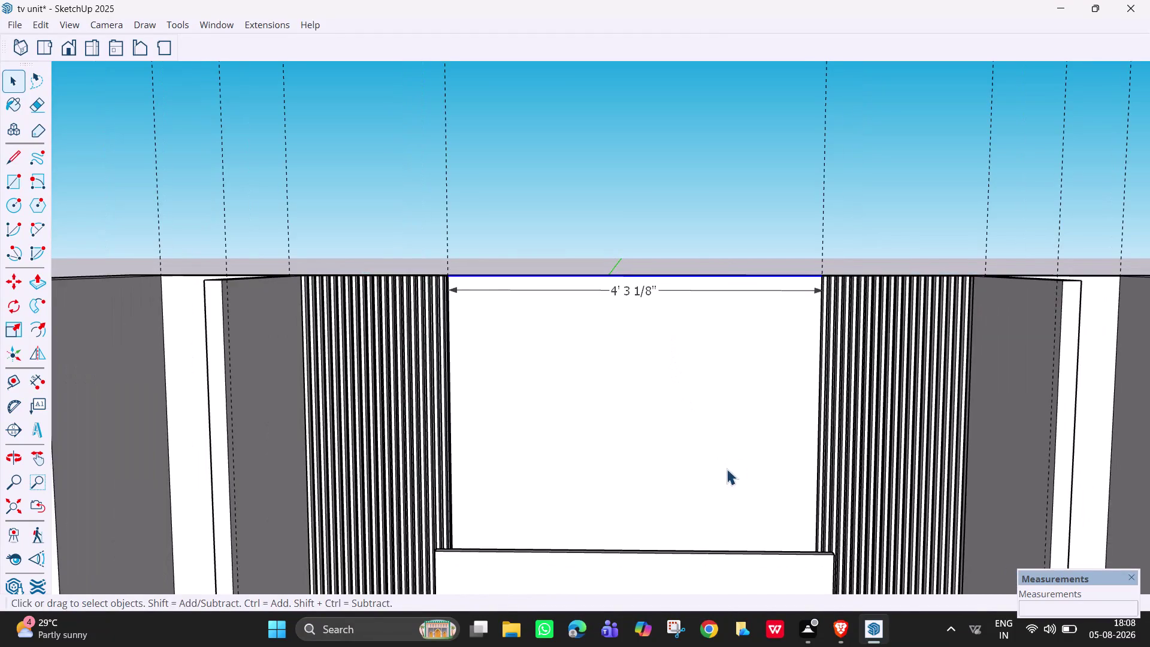
Erase the 4' 3 1/8" width dimension from across the white centre panel.
middle_drag(729, 471, 736, 484)
scroll(down, 3)
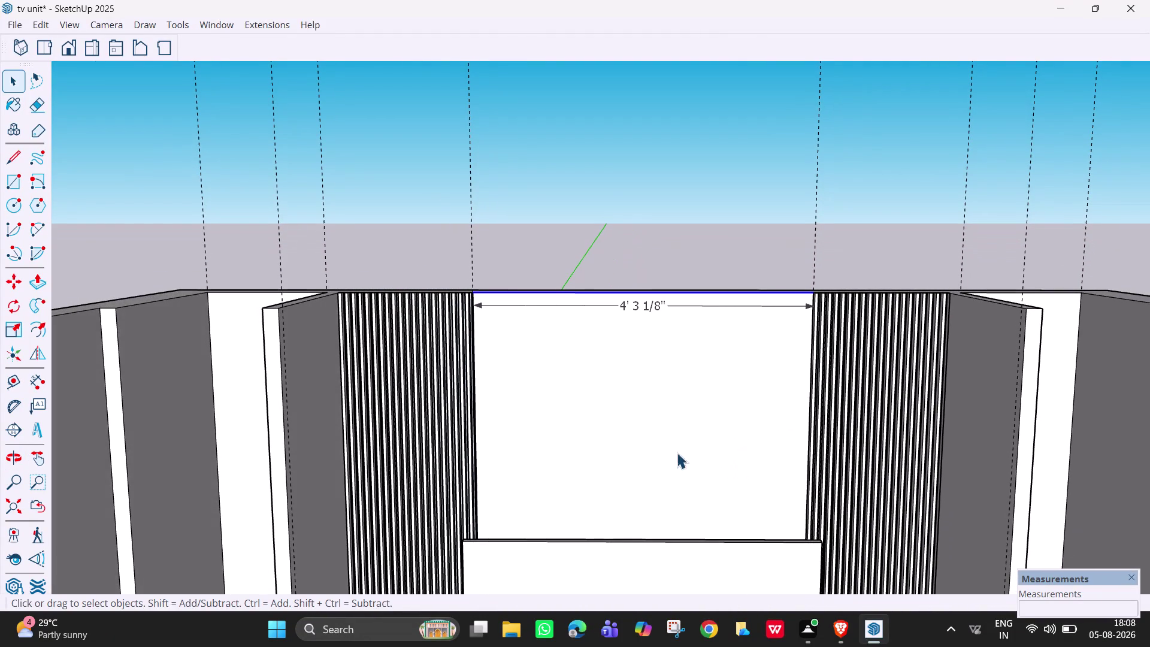
scroll(down, 3)
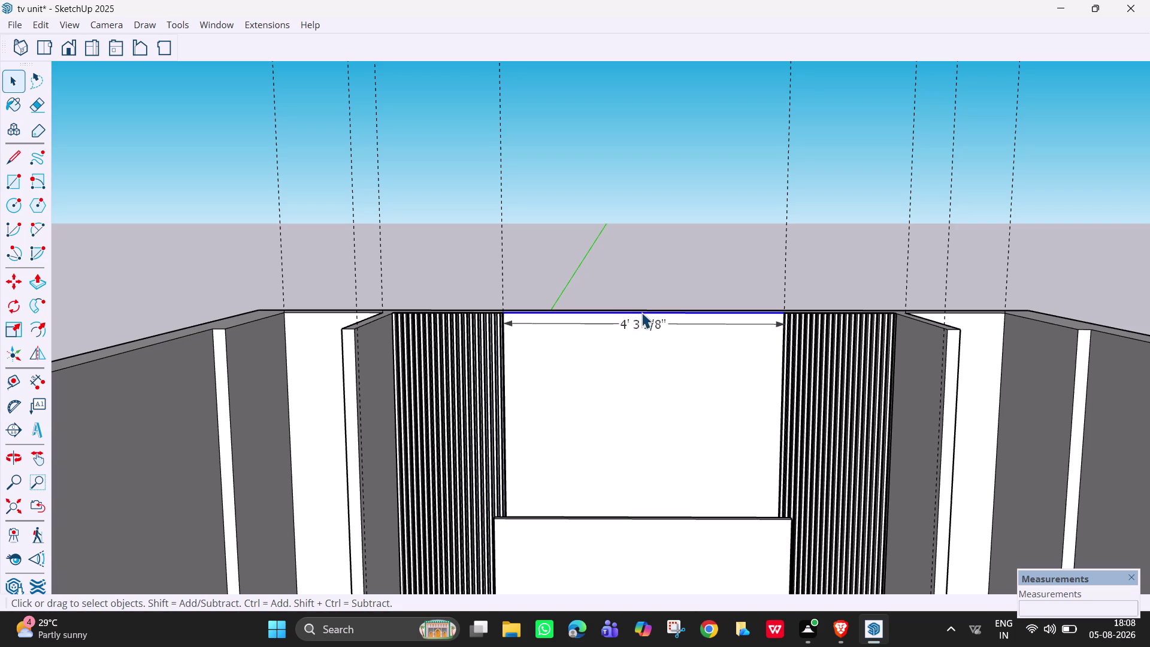
key(Escape)
key(space)
key(space)
drag(623, 235, 629, 235)
click(648, 246)
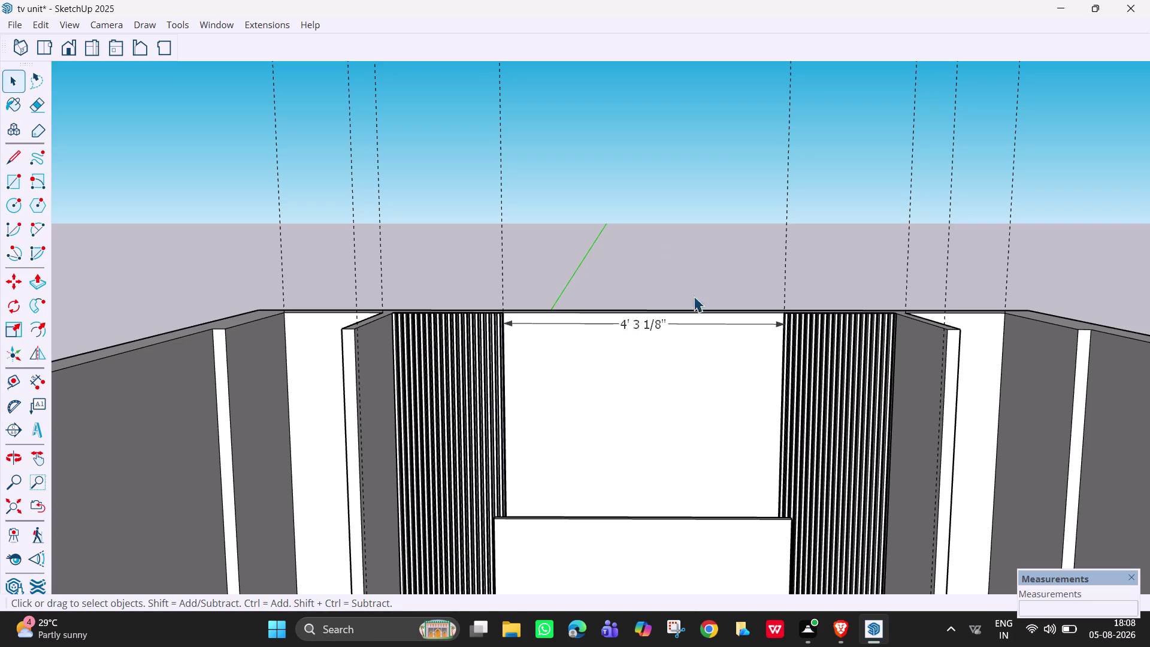
key(e)
drag(639, 321, 657, 359)
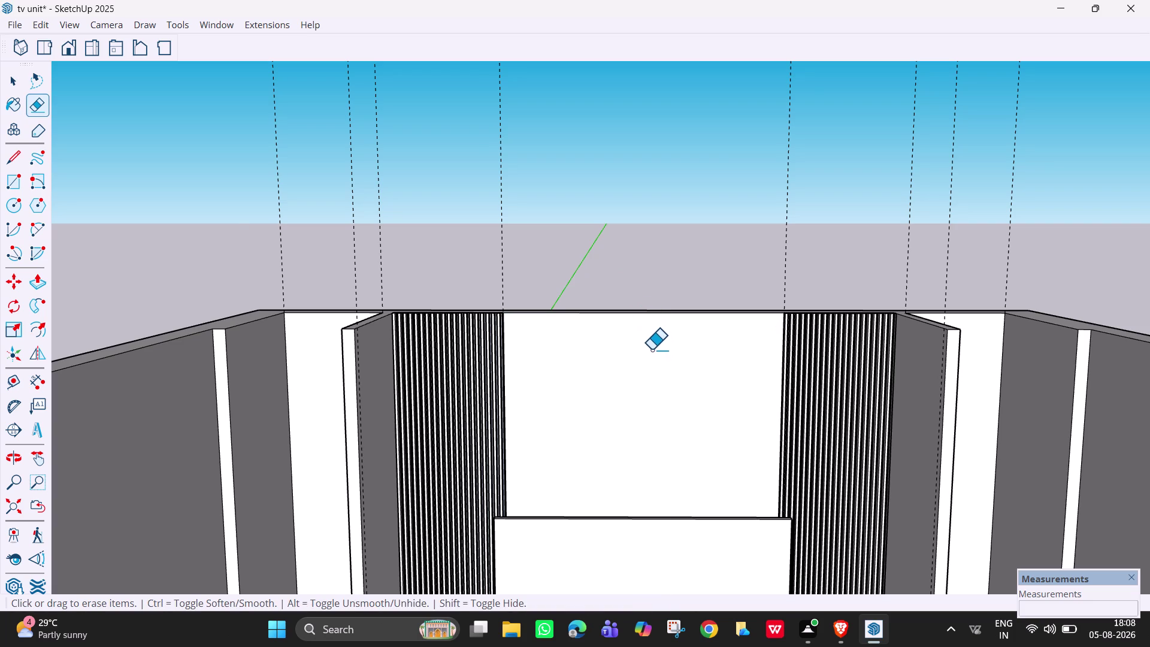
scroll(up, 3)
Draw a vertical line down from the white back panel's top midpoint.
key(l)
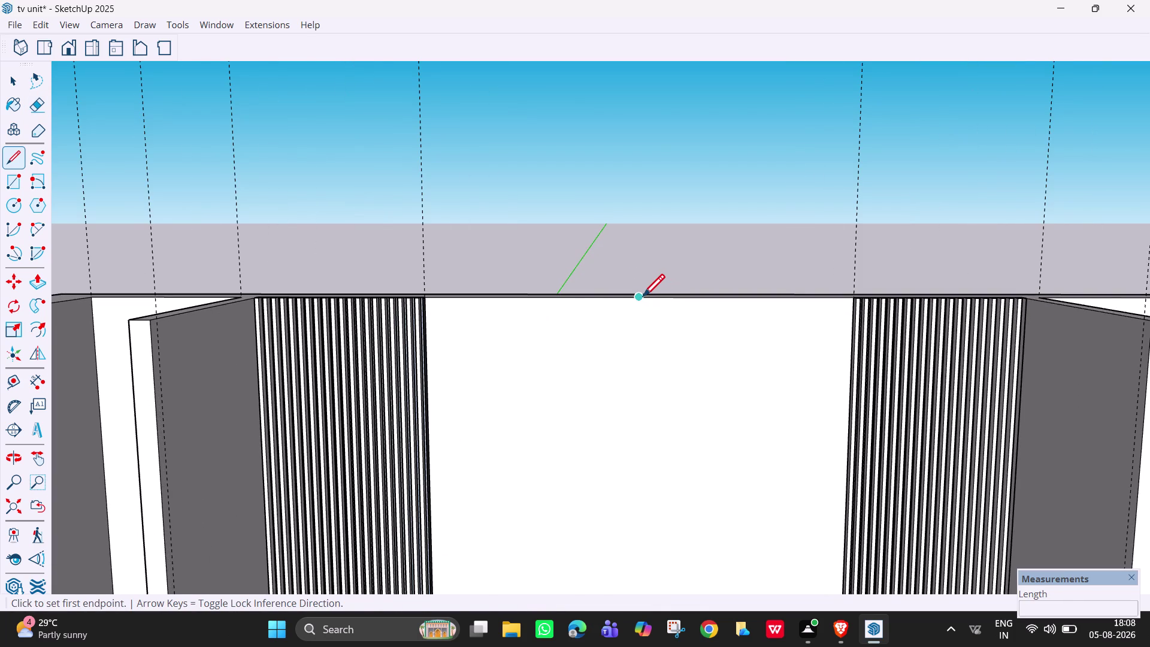
click(639, 298)
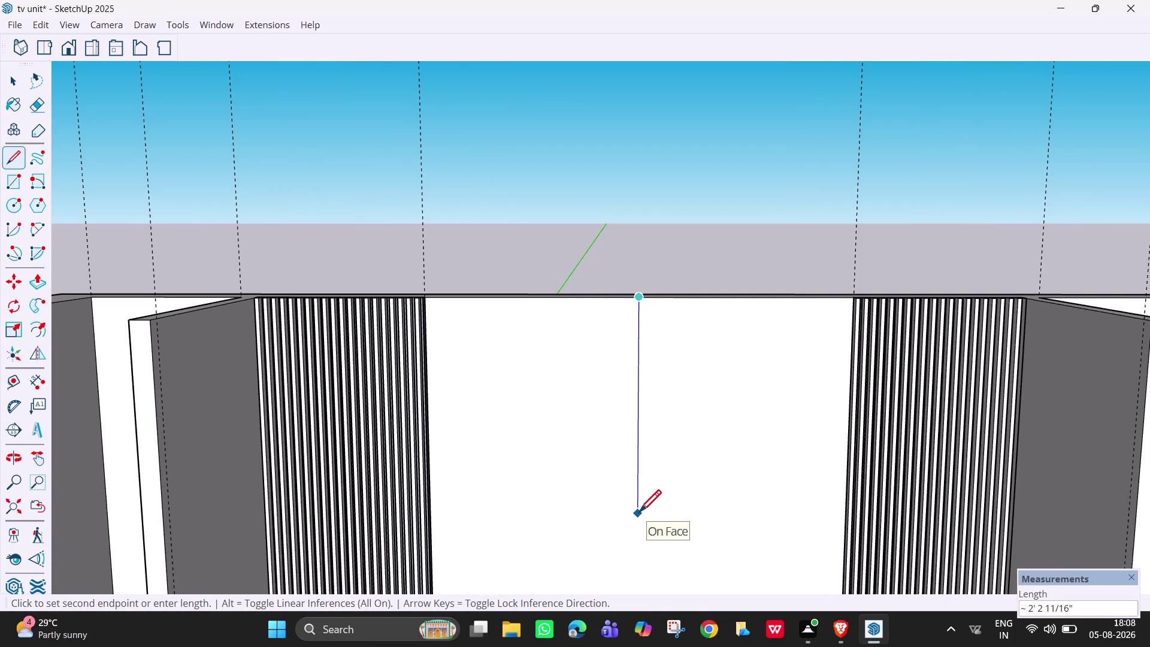
click(638, 514)
key(space)
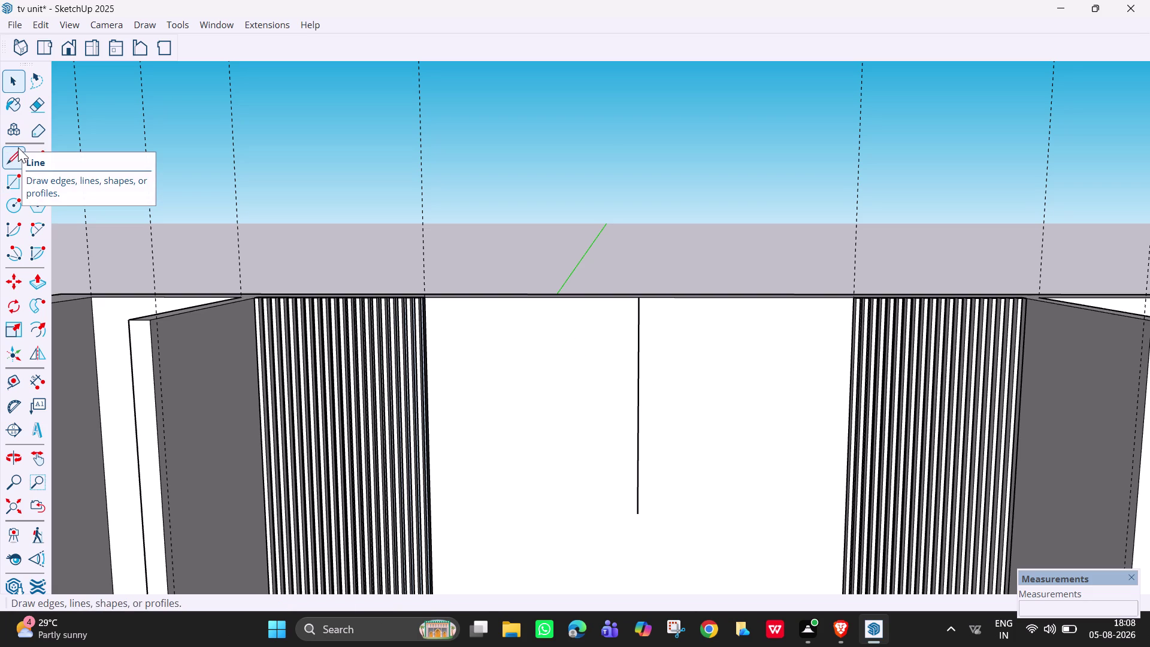
Dimension from the centre line to each fluted panel edge, 2' 1 9/16" per side.
click(43, 381)
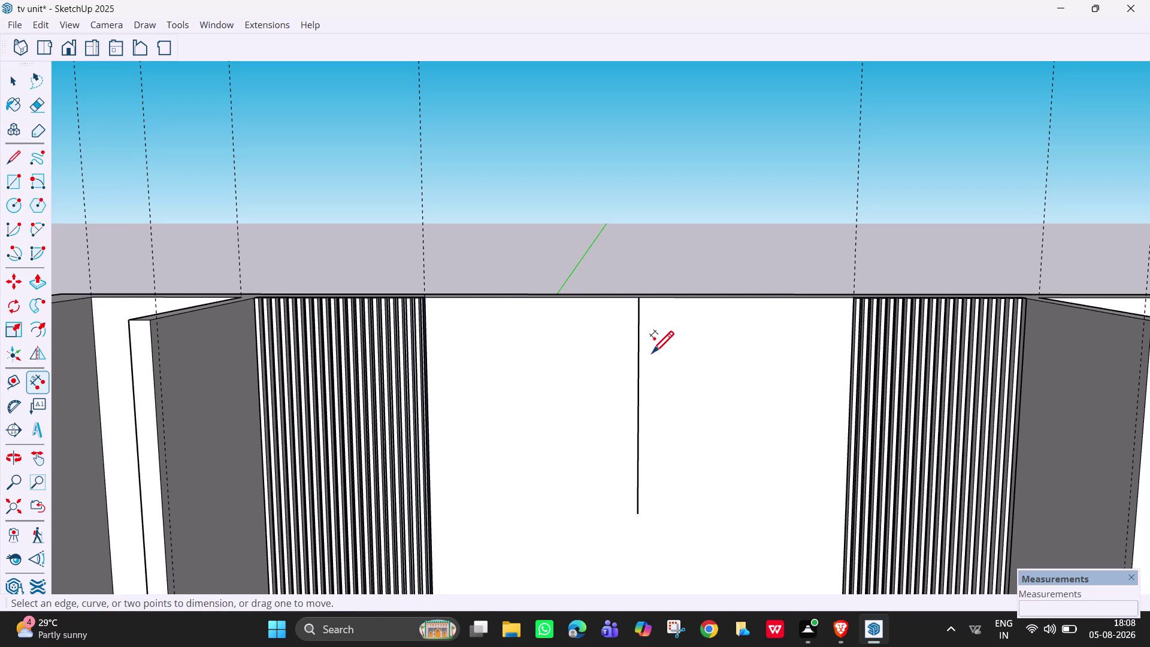
click(639, 358)
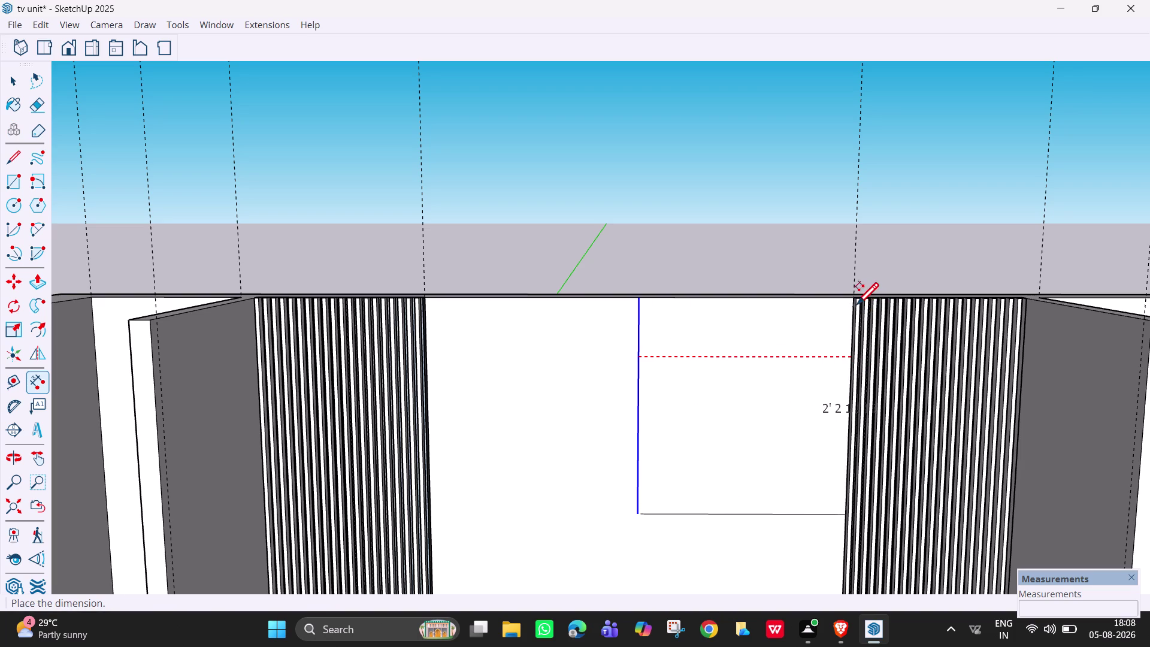
key(Escape)
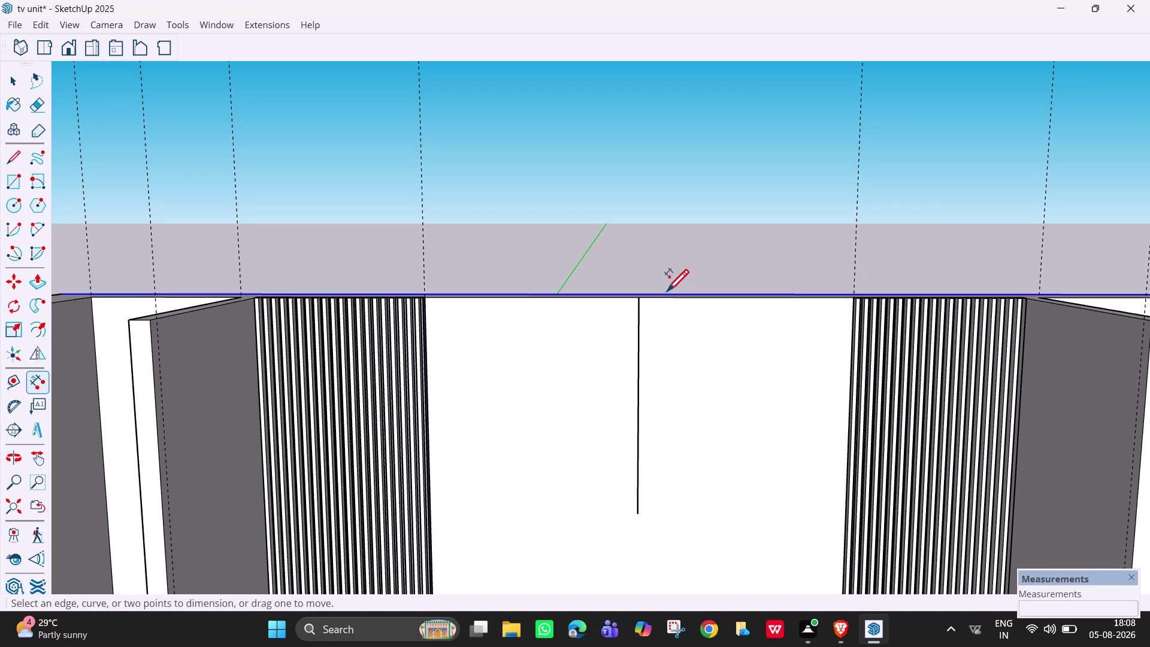
click(641, 299)
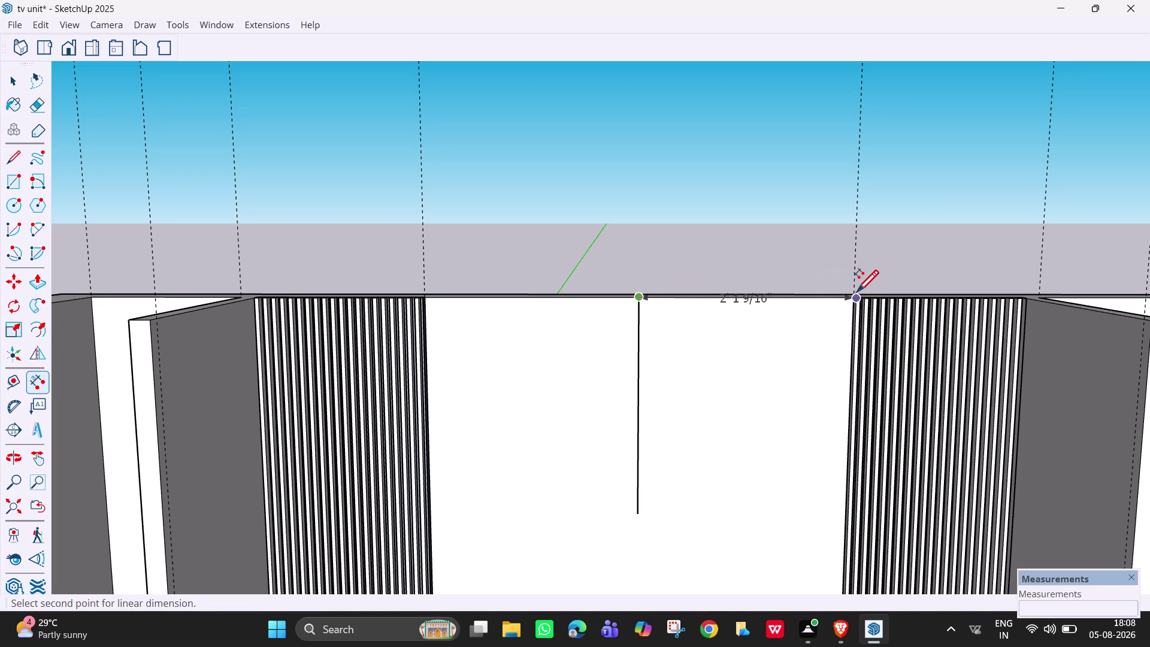
click(853, 295)
click(846, 342)
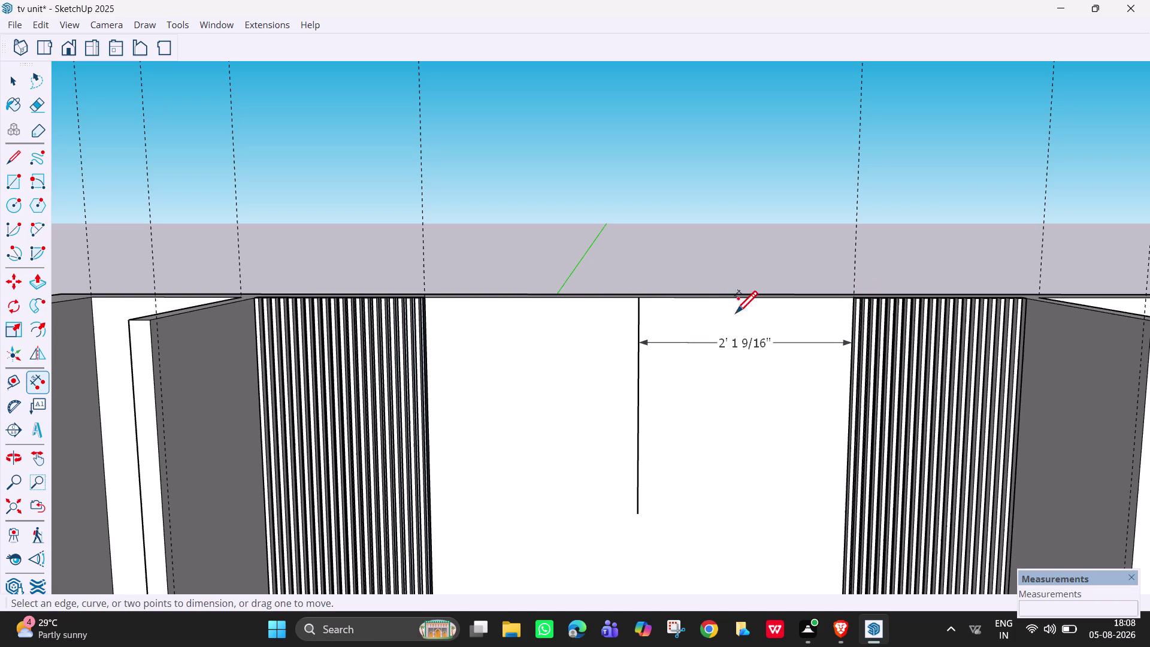
click(640, 298)
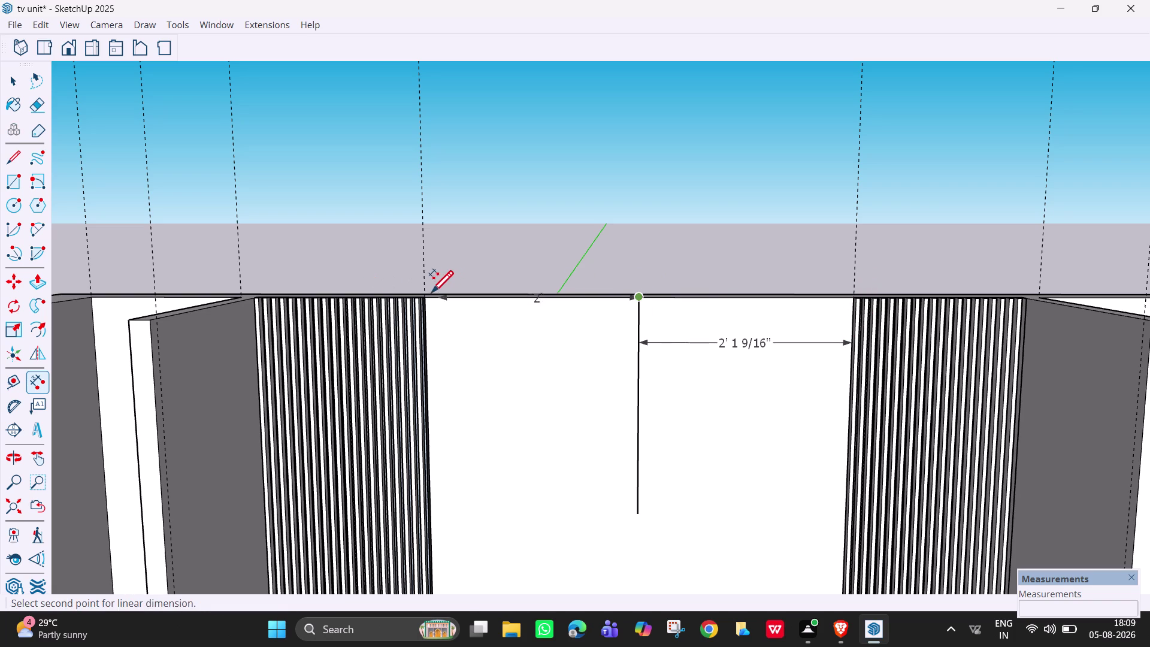
click(428, 295)
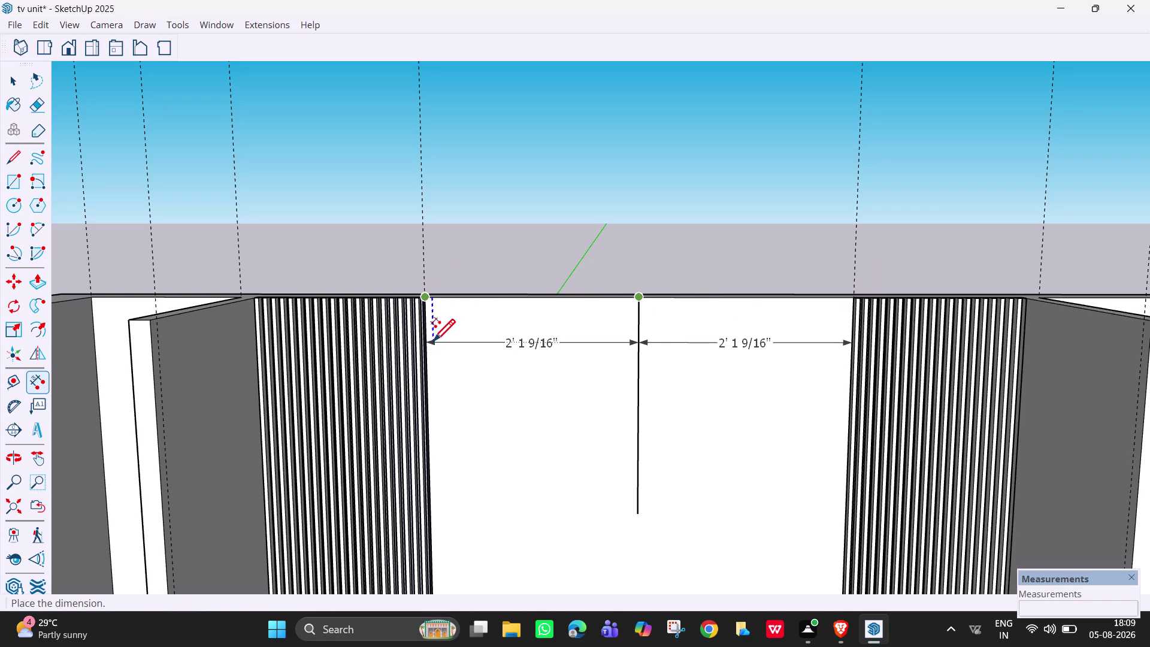
click(432, 343)
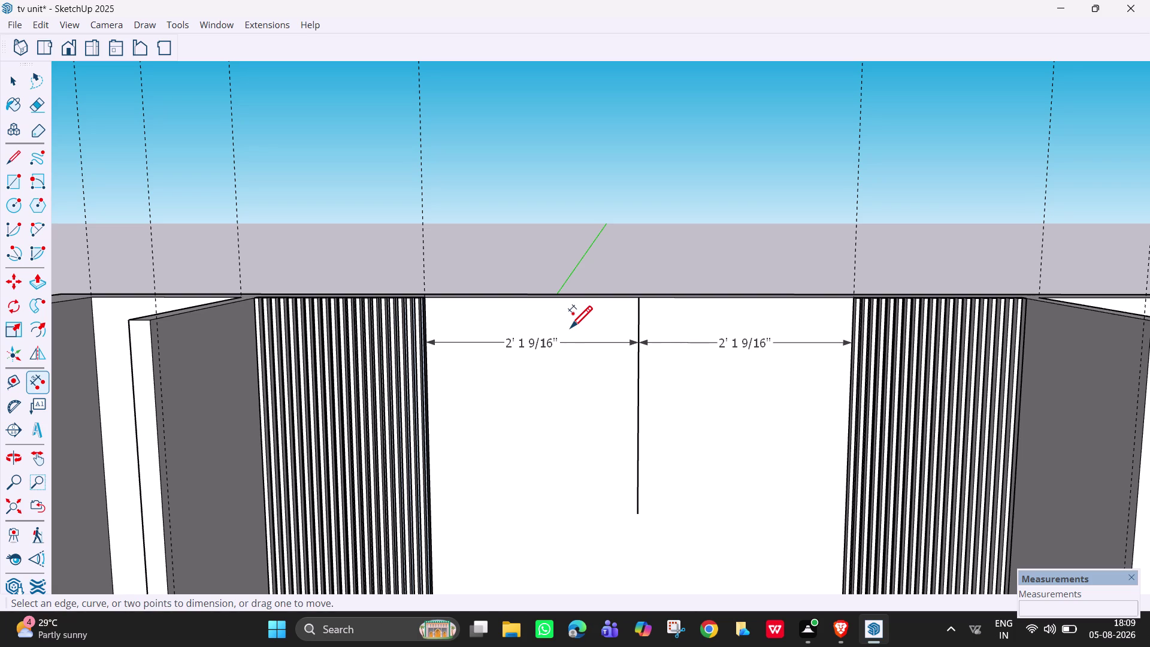
scroll(down, 3)
Zoom in and try measuring from the right fluted panel's edge, cancelling each attempt.
middle_drag(690, 466, 688, 432)
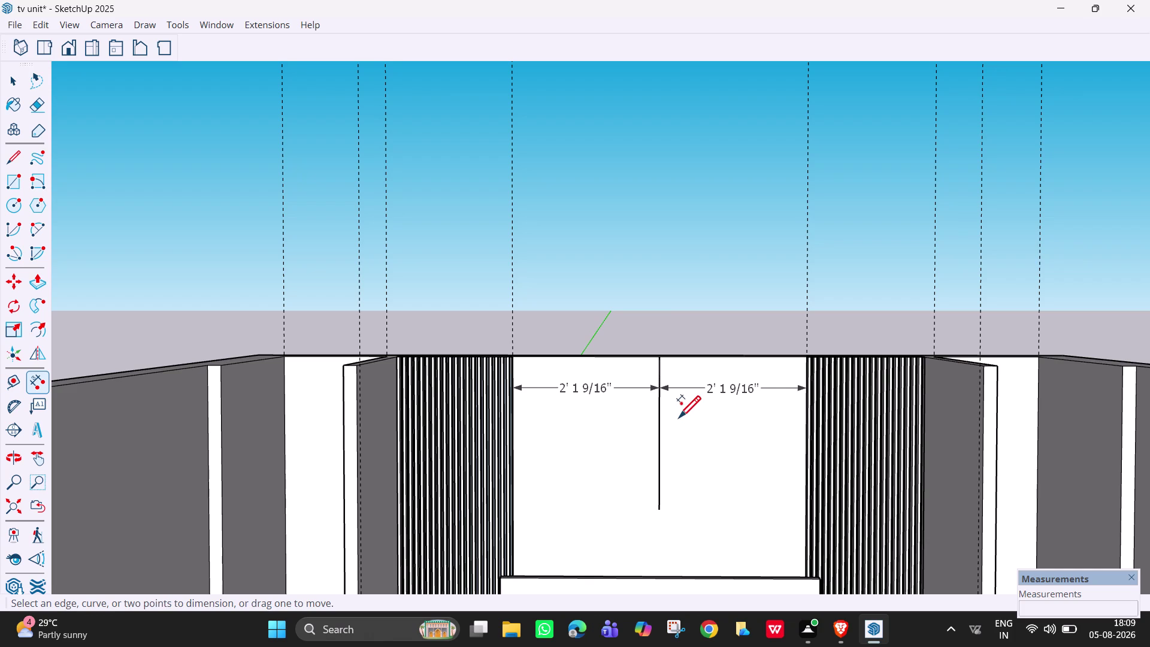
key(t)
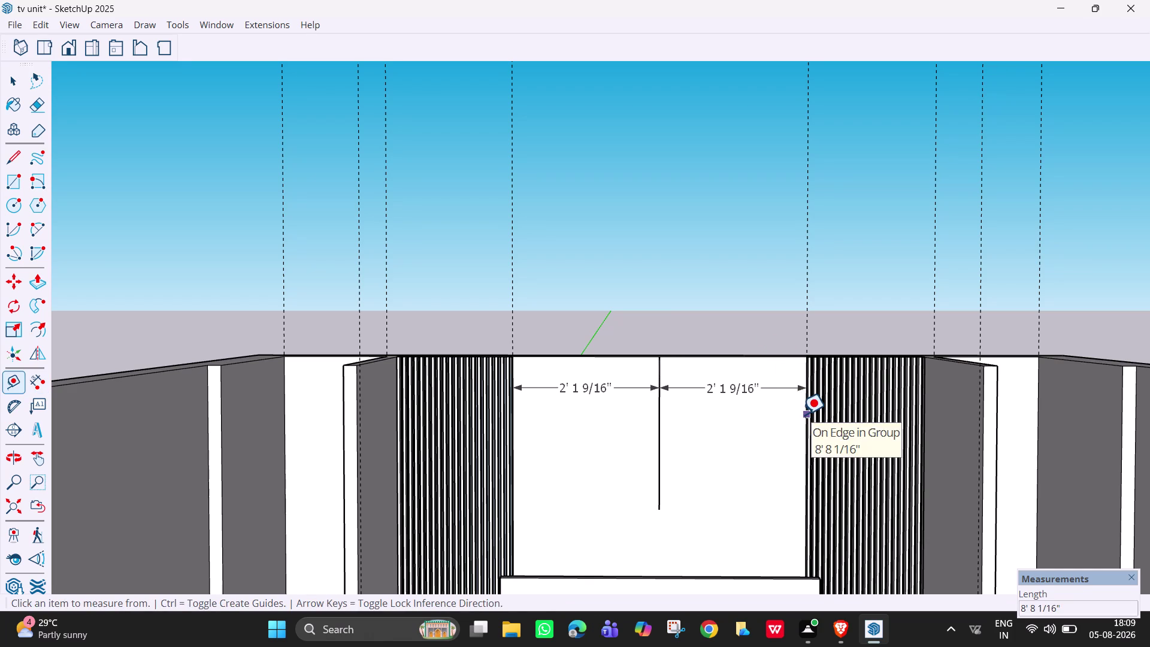
click(803, 414)
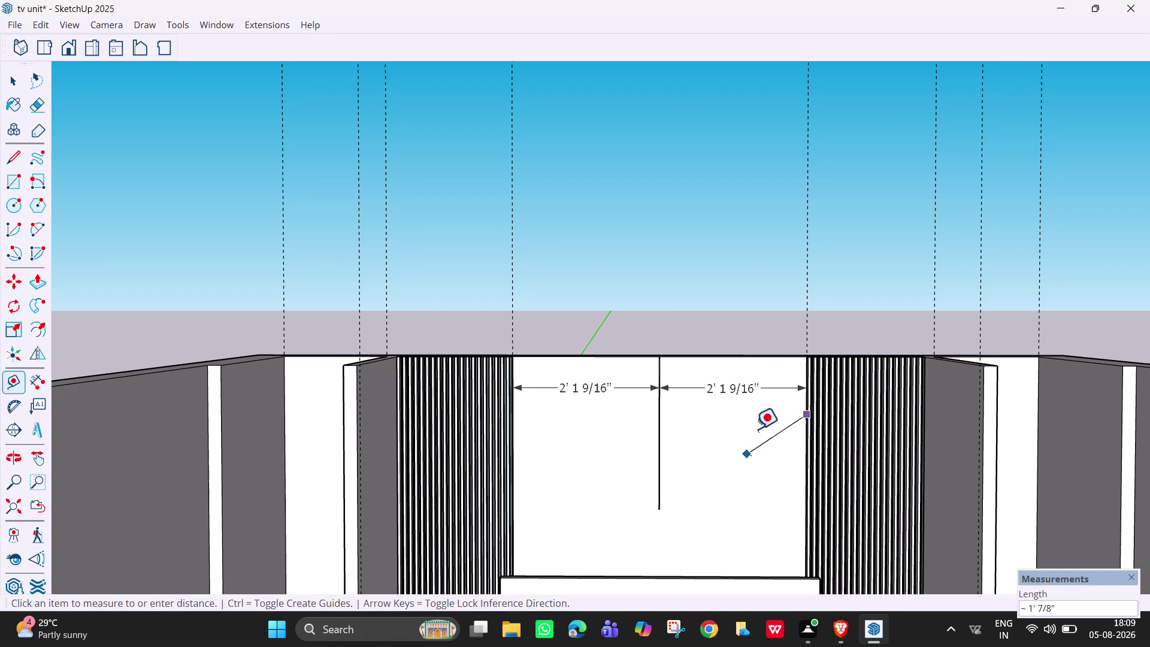
key(Escape)
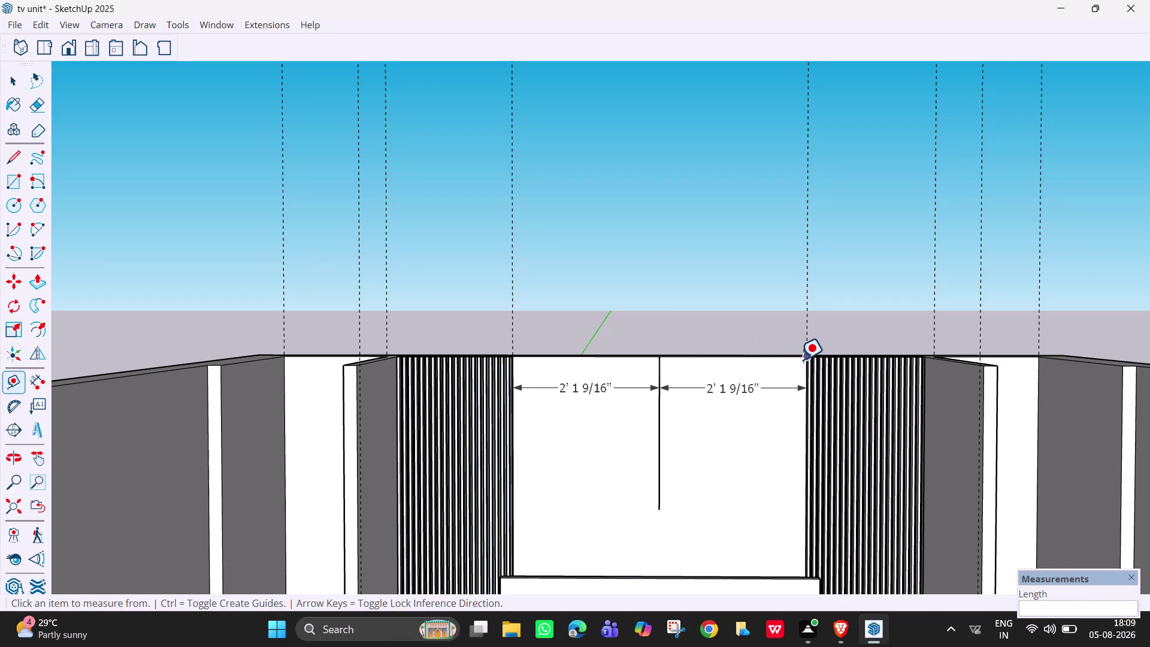
scroll(up, 3)
scroll(up, 3)
scroll(up, 3)
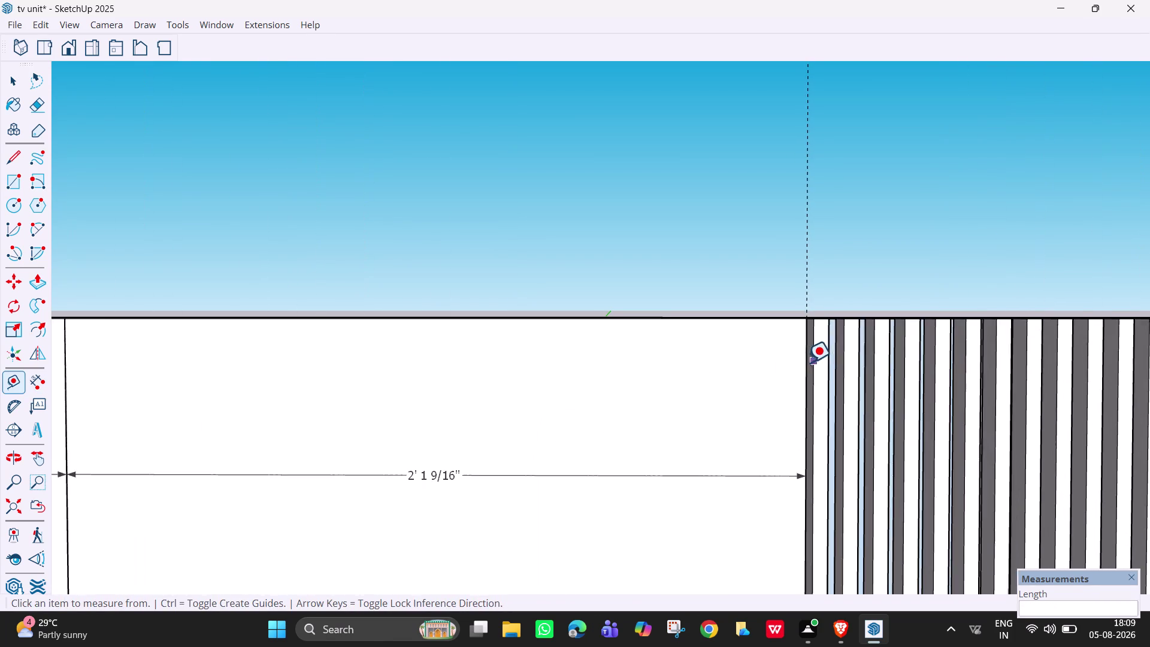
middle_drag(803, 362, 808, 392)
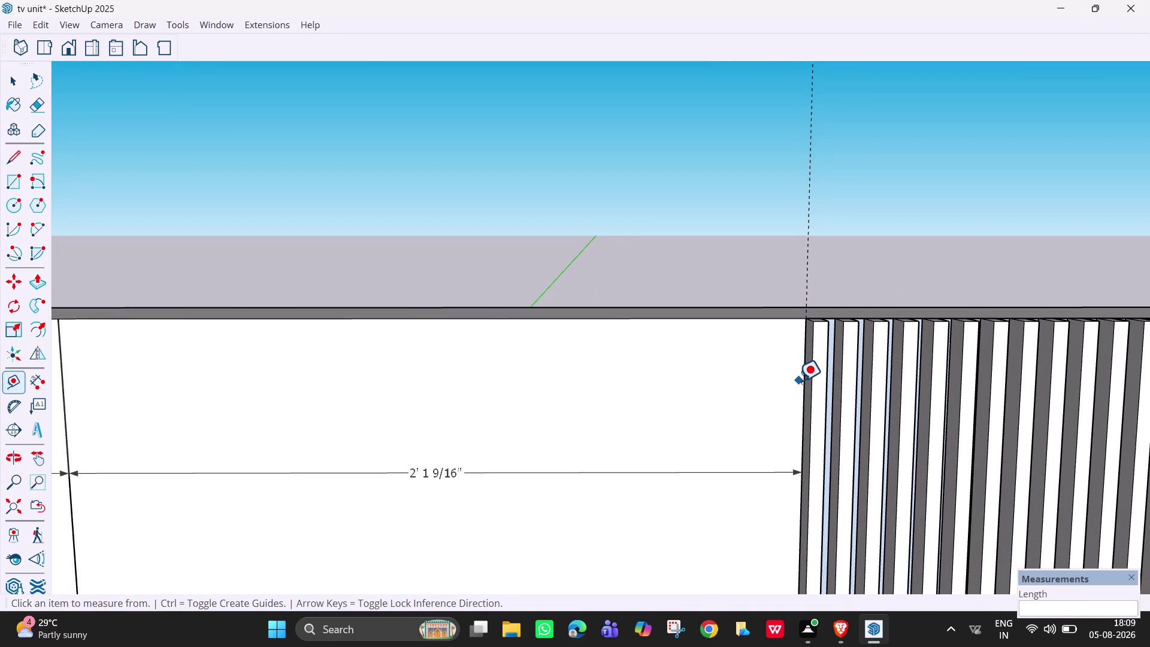
click(802, 387)
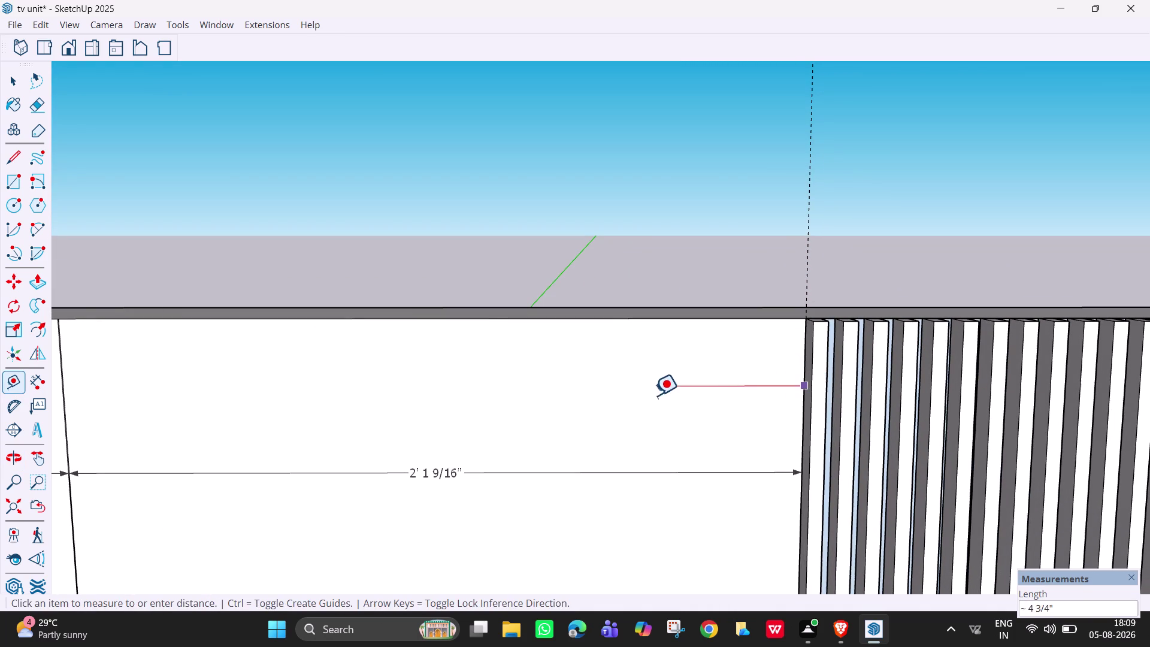
key(Escape)
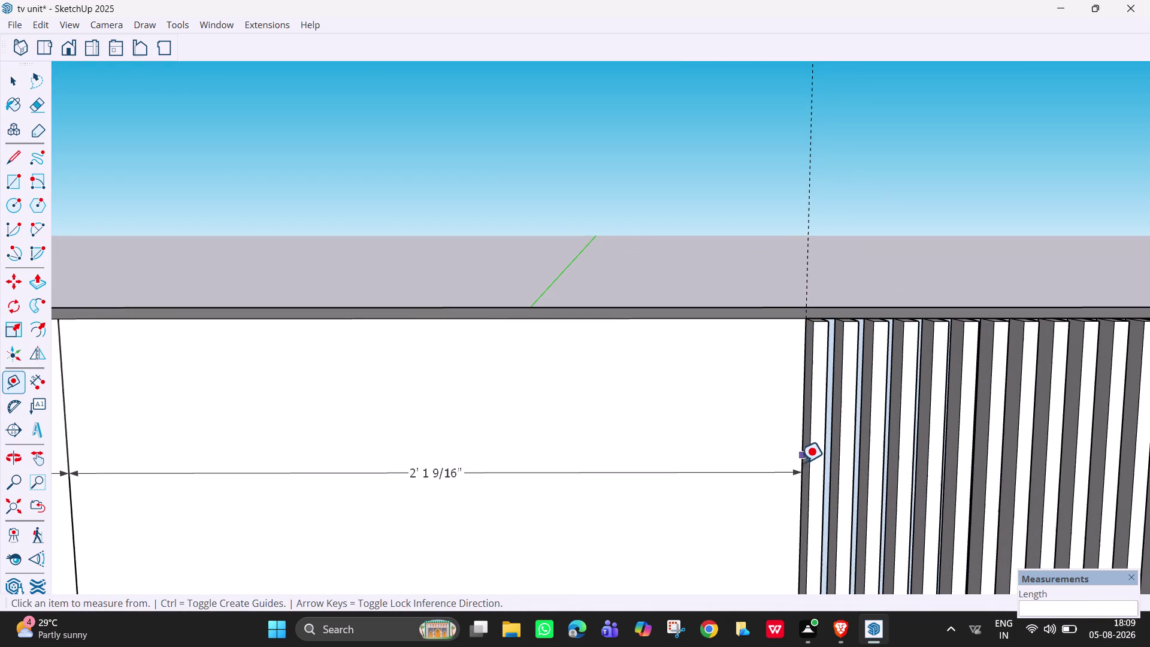
drag(801, 468, 785, 464)
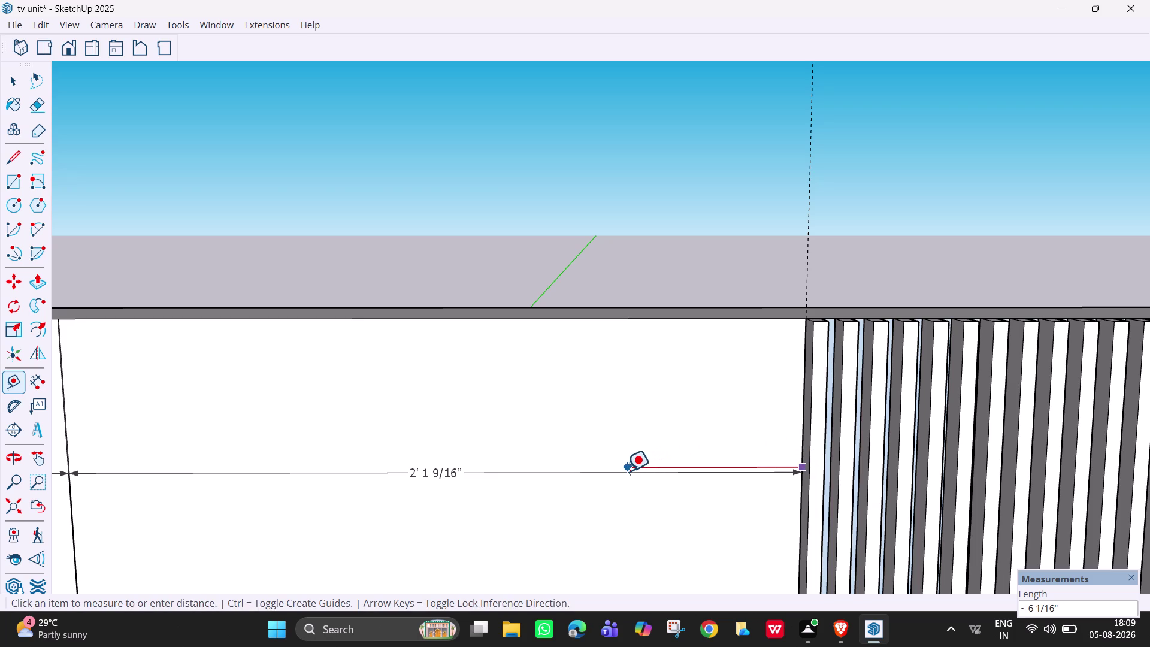
key(Escape)
scroll(down, 3)
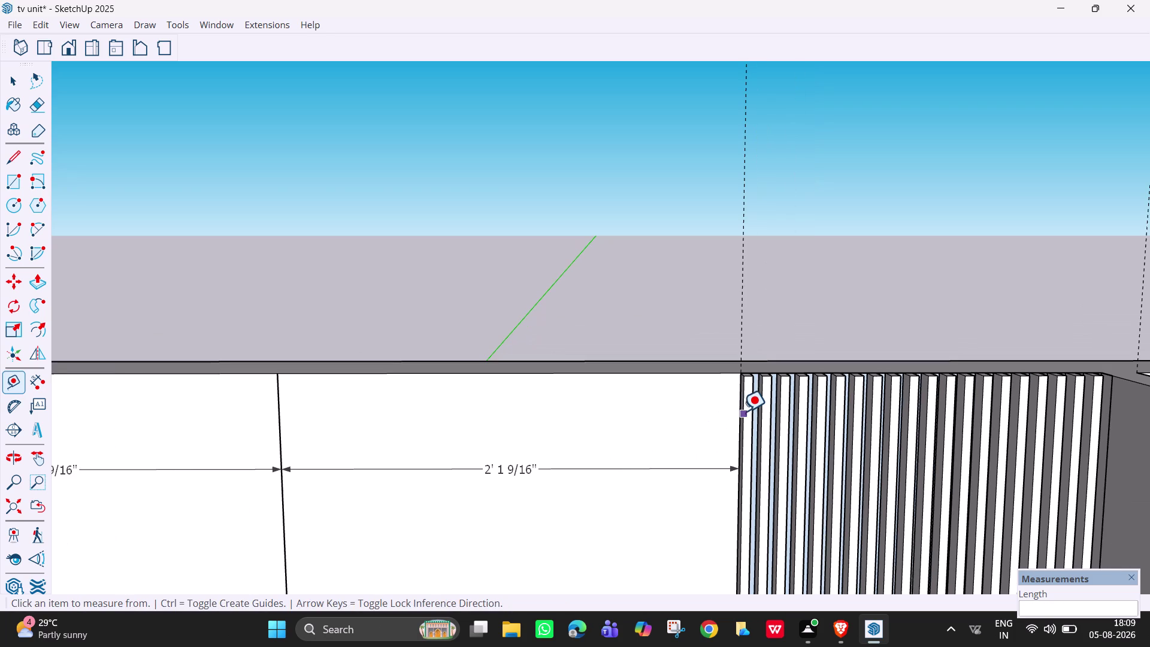
scroll(up, 3)
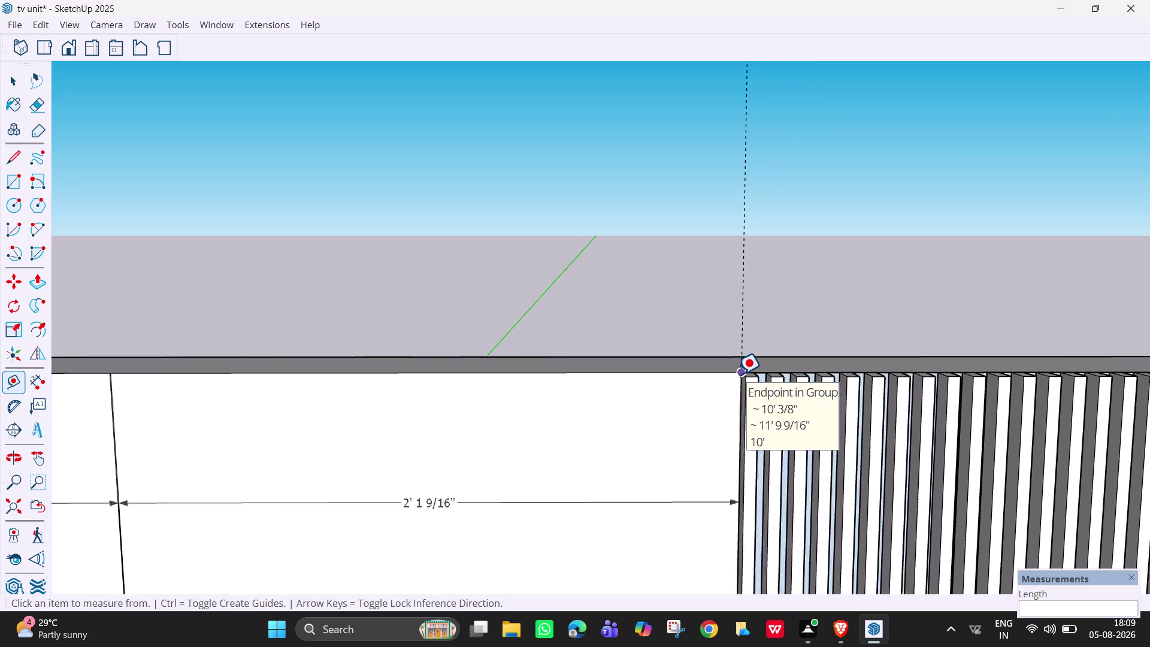
scroll(up, 3)
Measure 2' from the fluted panel's top corner, then return to selecting.
click(742, 371)
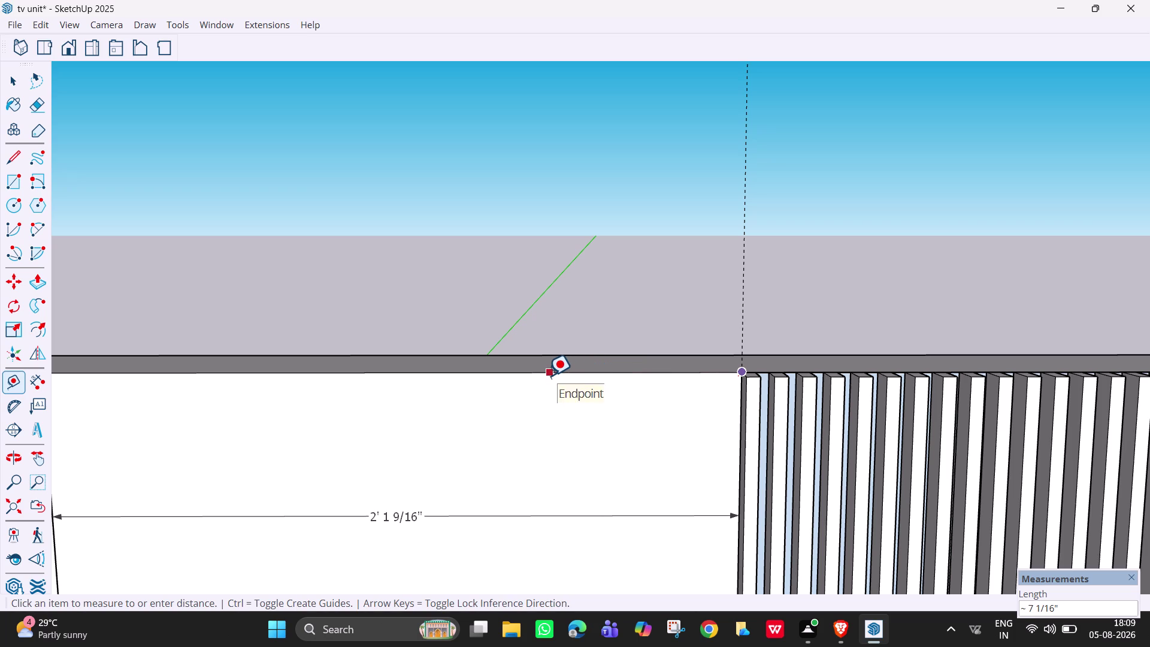
text(2')
key(Return)
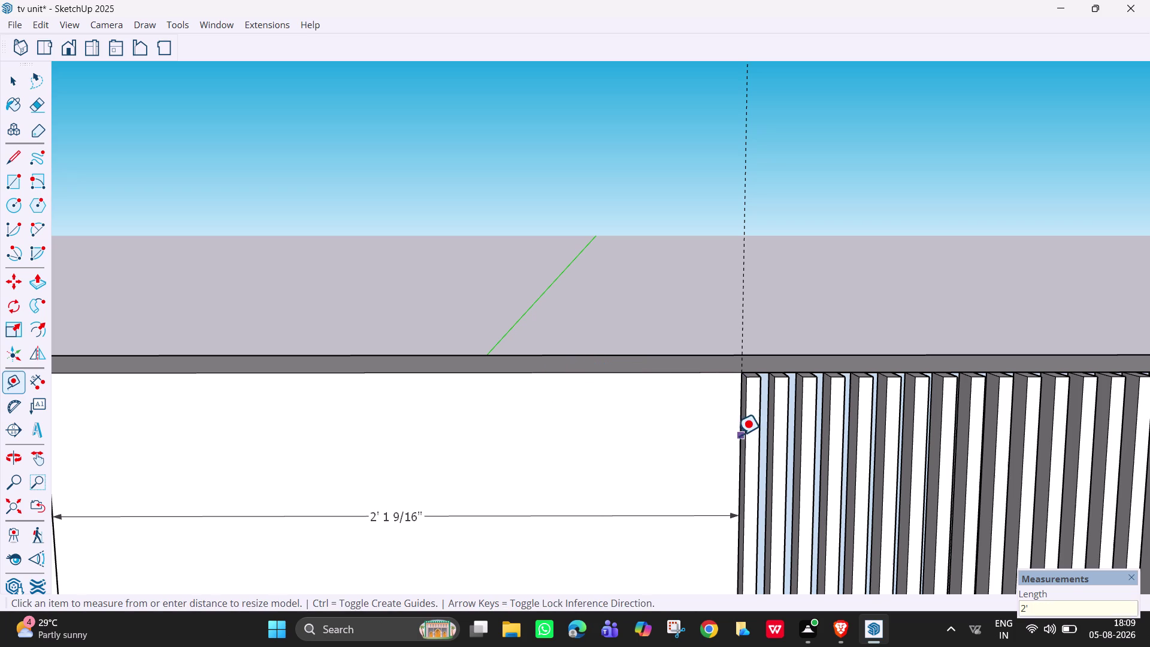
key(space)
key(Escape)
key(Escape)
key(Escape)
scroll(down, 3)
scroll(down, 3)
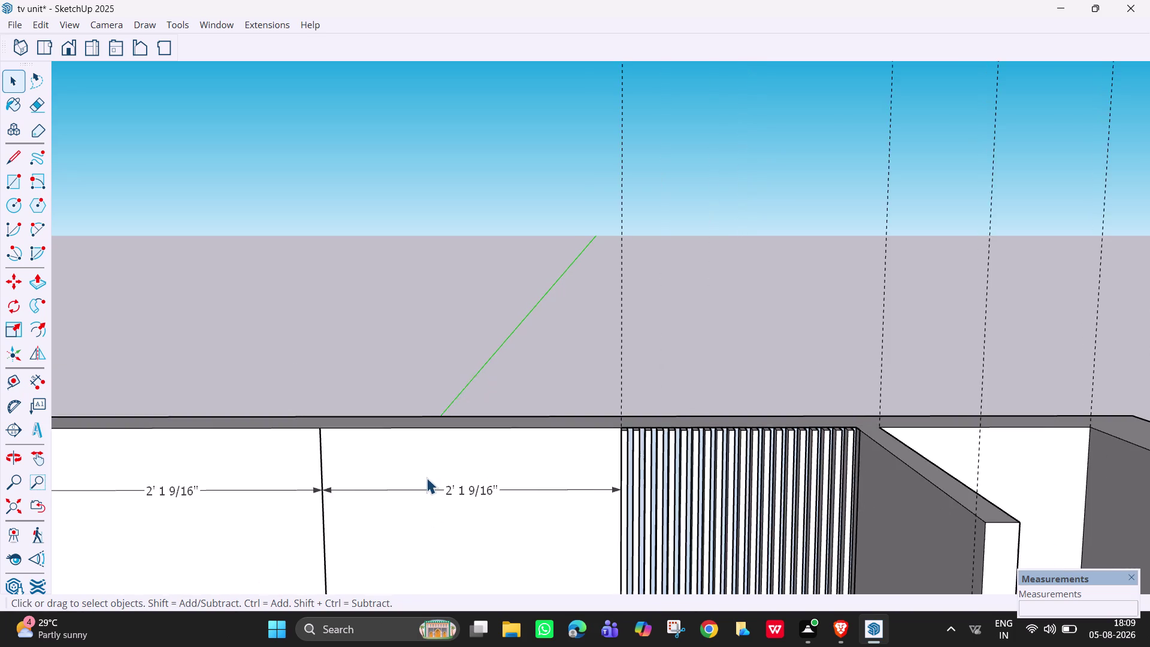
Erase the centre line and both 2' 1 9/16" dimensions on the back panel.
scroll(down, 3)
key(h)
drag(427, 478, 552, 217)
key(space)
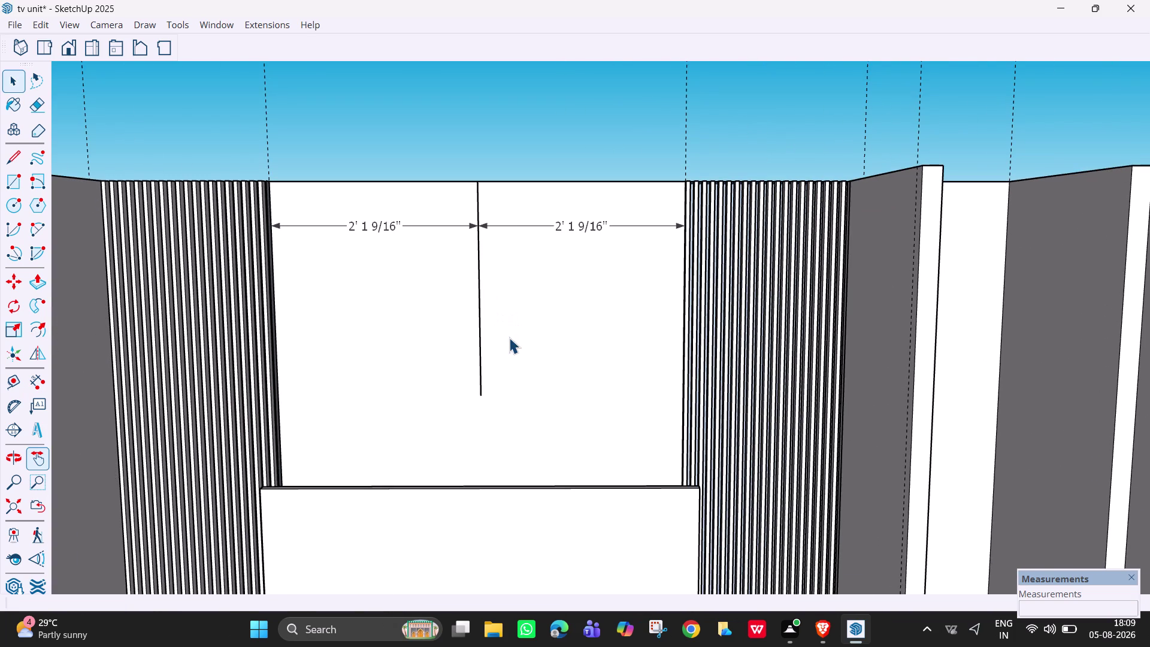
drag(510, 338, 454, 199)
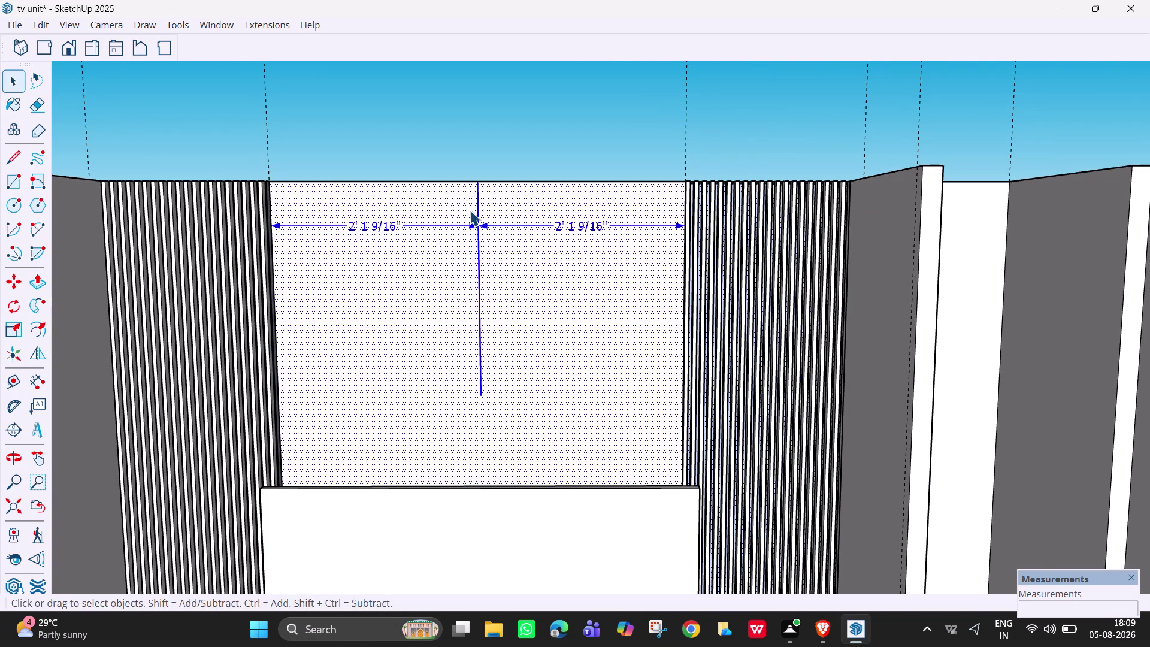
key(Escape)
click(546, 113)
key(e)
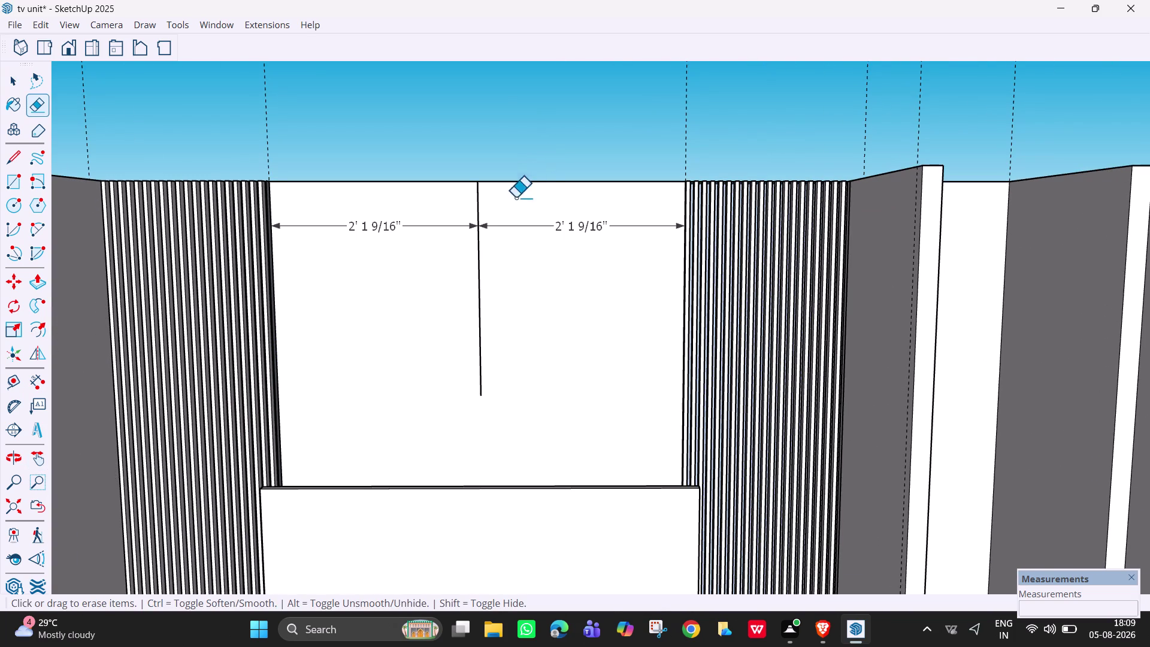
drag(493, 215, 467, 216)
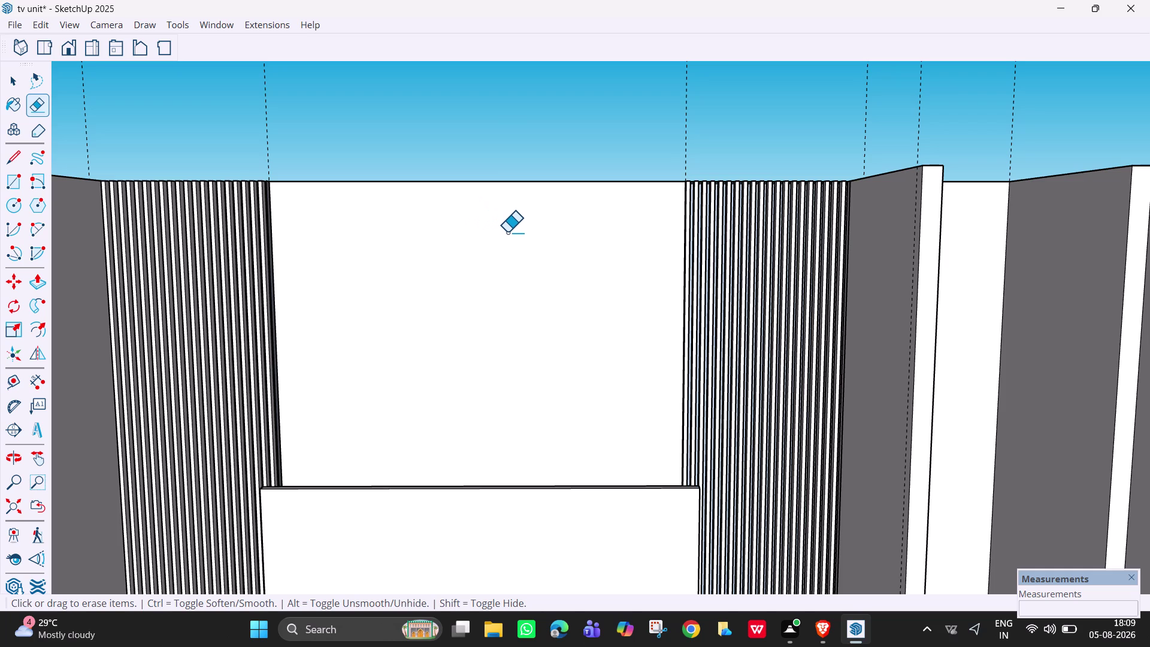
Erase the guide lines above the panel and zoom out to the whole unit.
drag(286, 149, 58, 115)
drag(600, 131, 1125, 97)
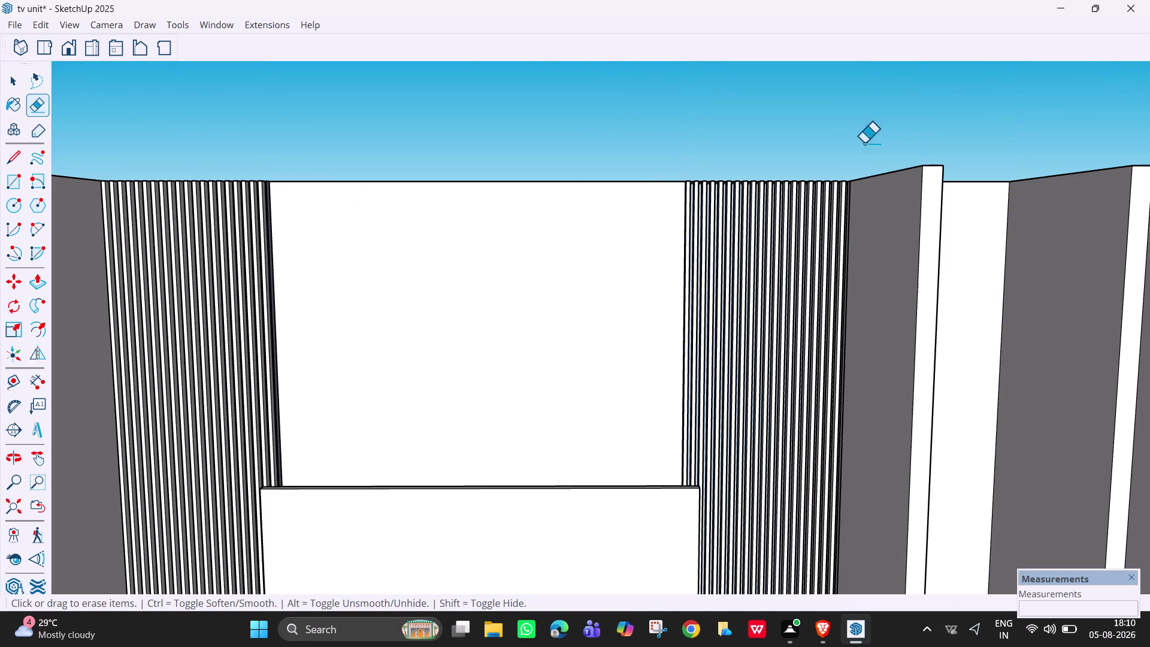
scroll(down, 3)
scroll(down, 3)
middle_drag(558, 355, 542, 299)
scroll(down, 3)
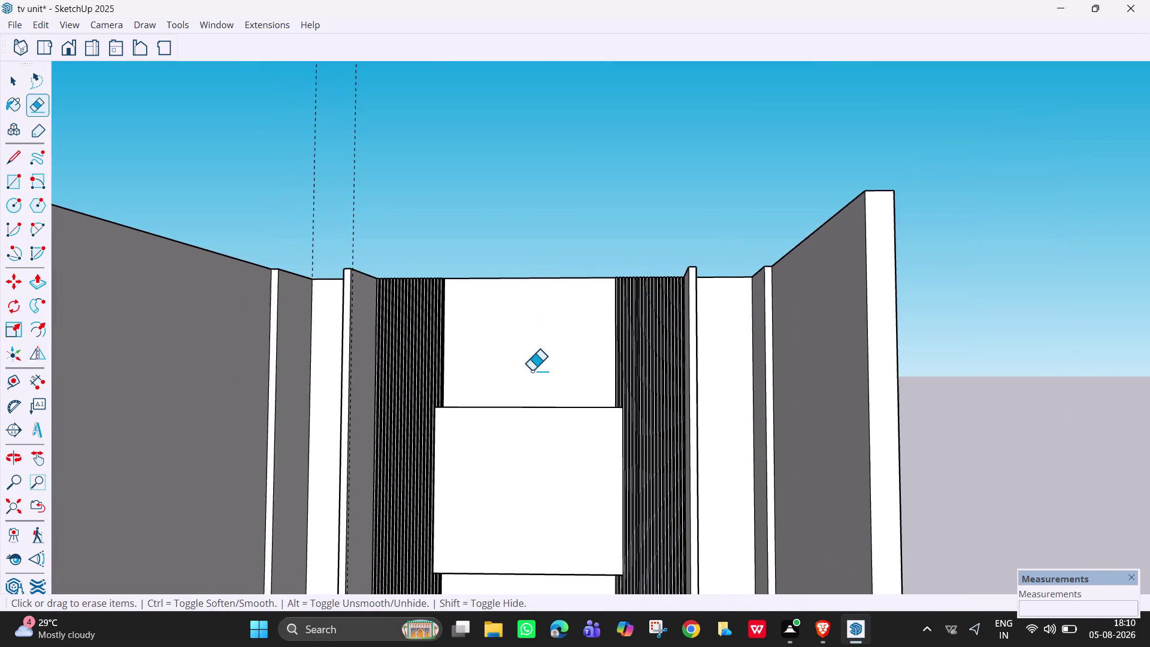
scroll(down, 3)
Pan, zoom and orbit to face the white rectangle between the fluted panels up close.
key(h)
drag(545, 474, 541, 468)
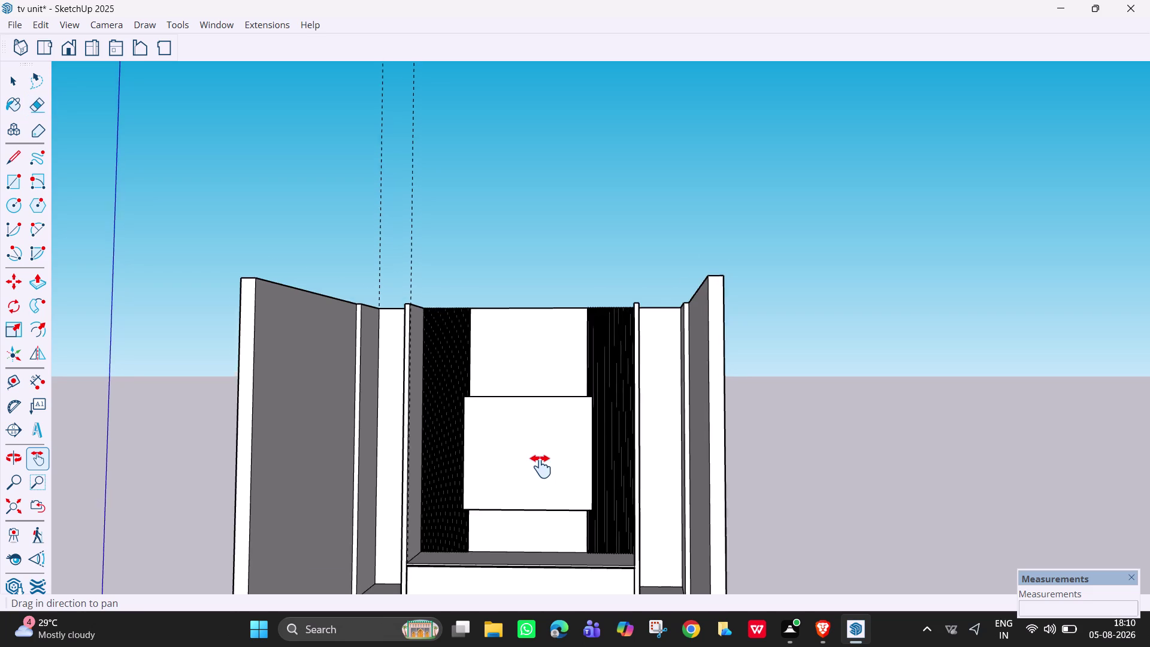
drag(541, 469, 561, 419)
scroll(up, 3)
scroll(up, 3)
drag(565, 402, 614, 417)
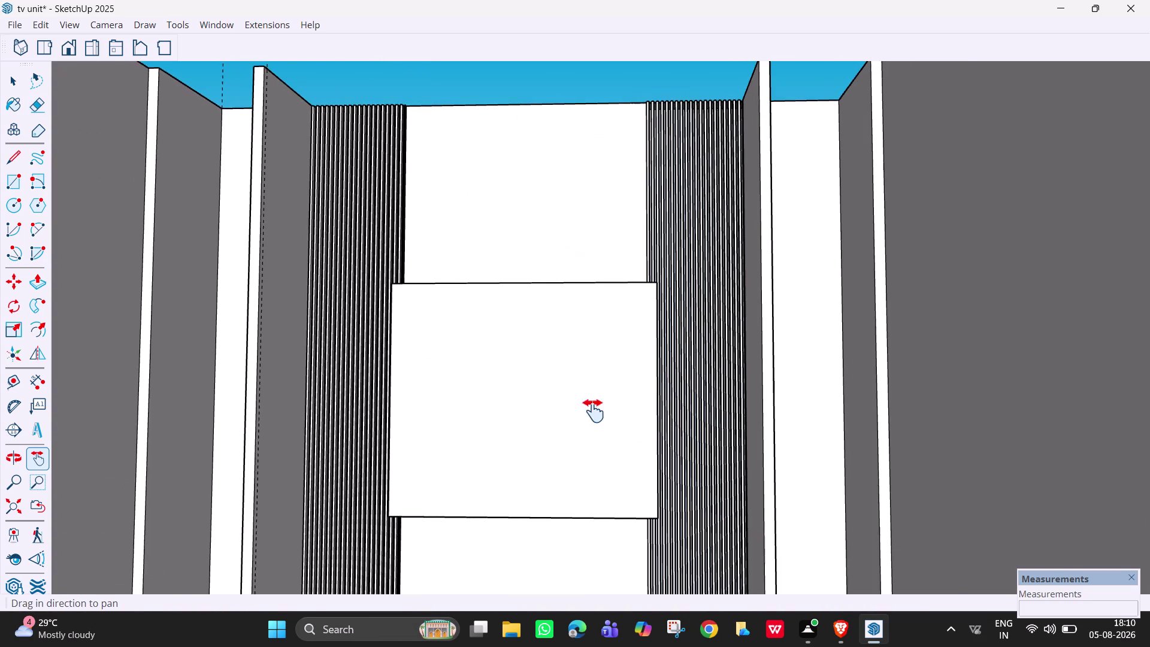
drag(614, 417, 645, 423)
scroll(up, 3)
middle_drag(647, 421, 654, 423)
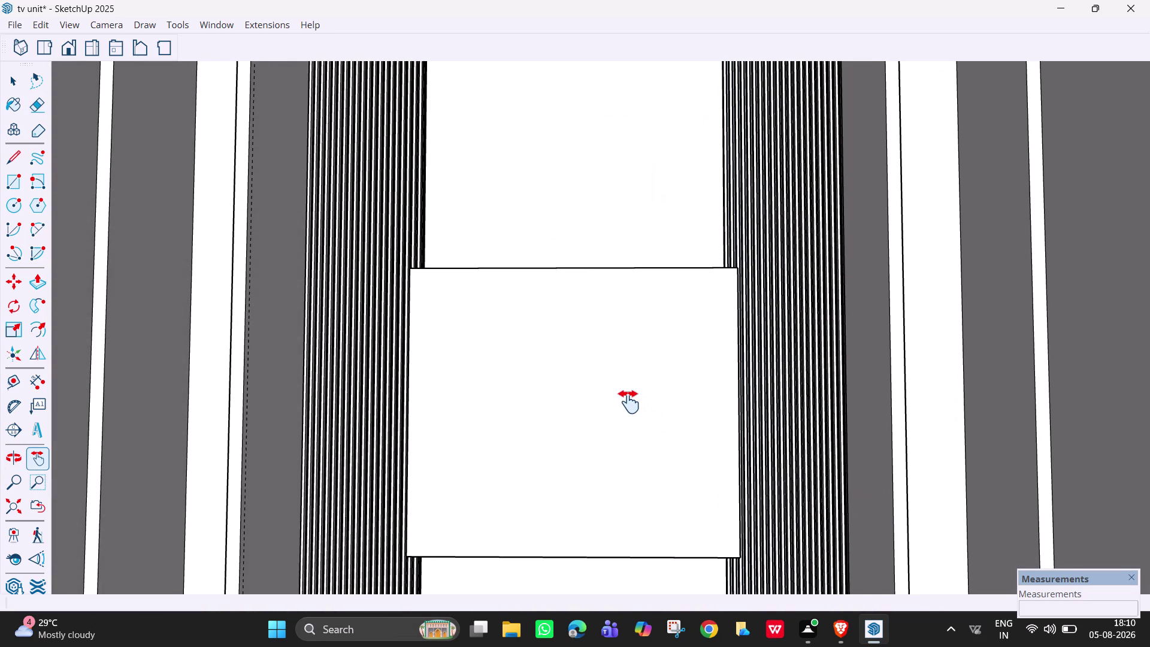
scroll(down, 3)
scroll(down, 3)
scroll(down, 3)
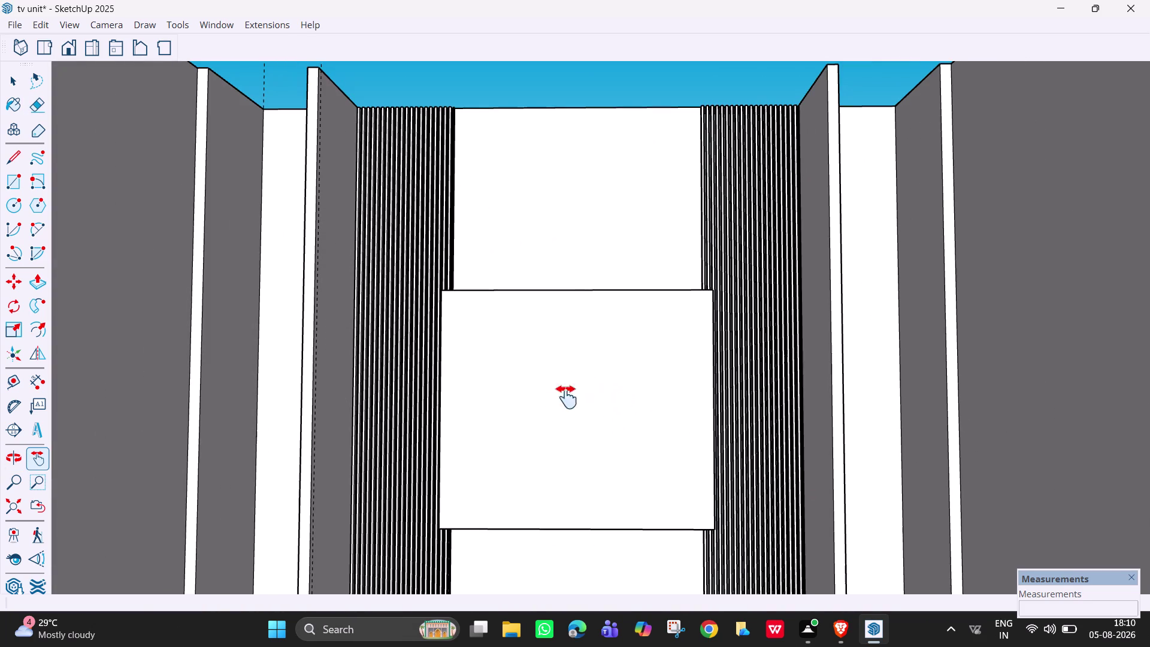
scroll(down, 3)
scroll(up, 3)
middle_click(556, 460)
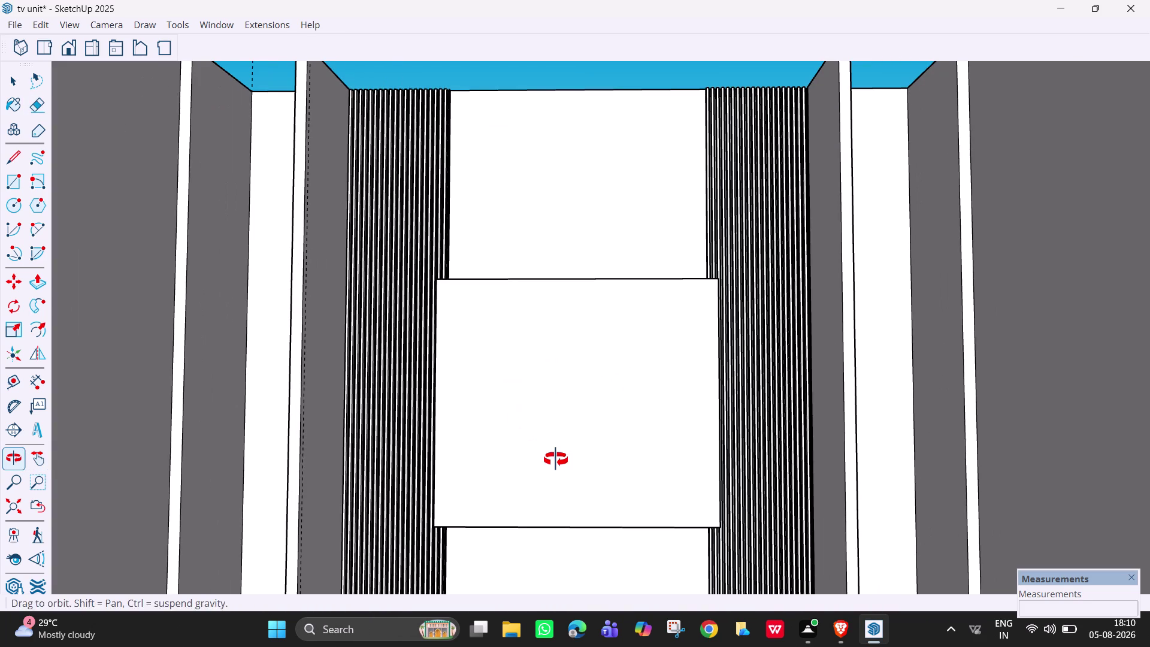
scroll(up, 3)
scroll(down, 3)
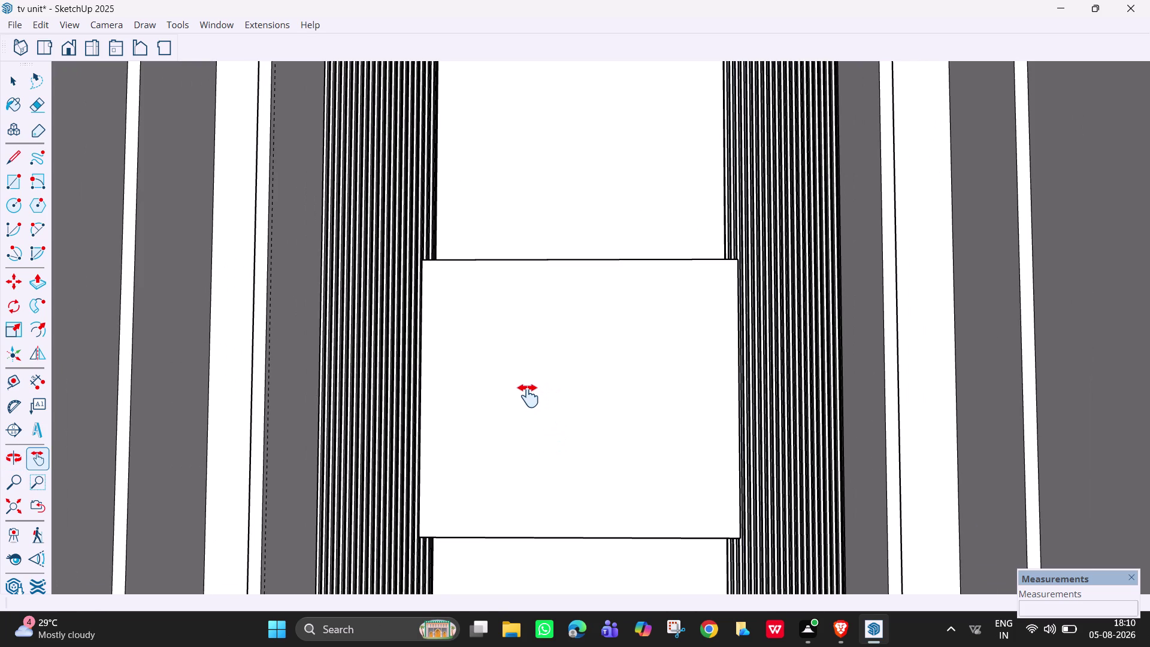
Try a width dimension across the white rectangle, cancel it, and open the Window menu.
key(t)
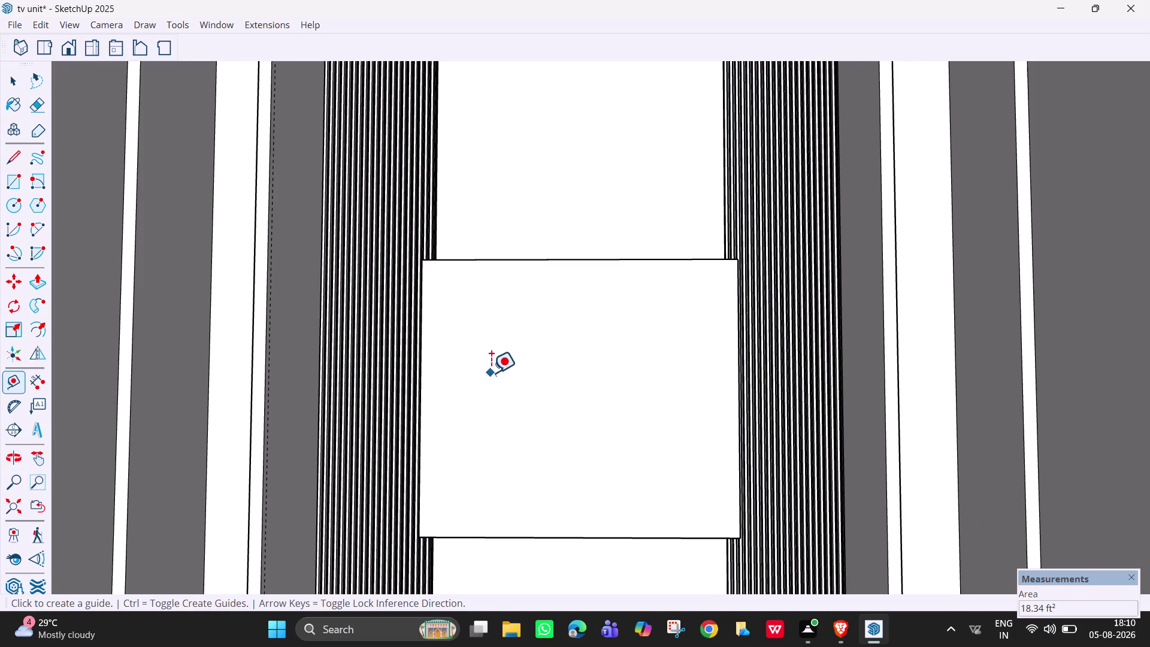
key(Escape)
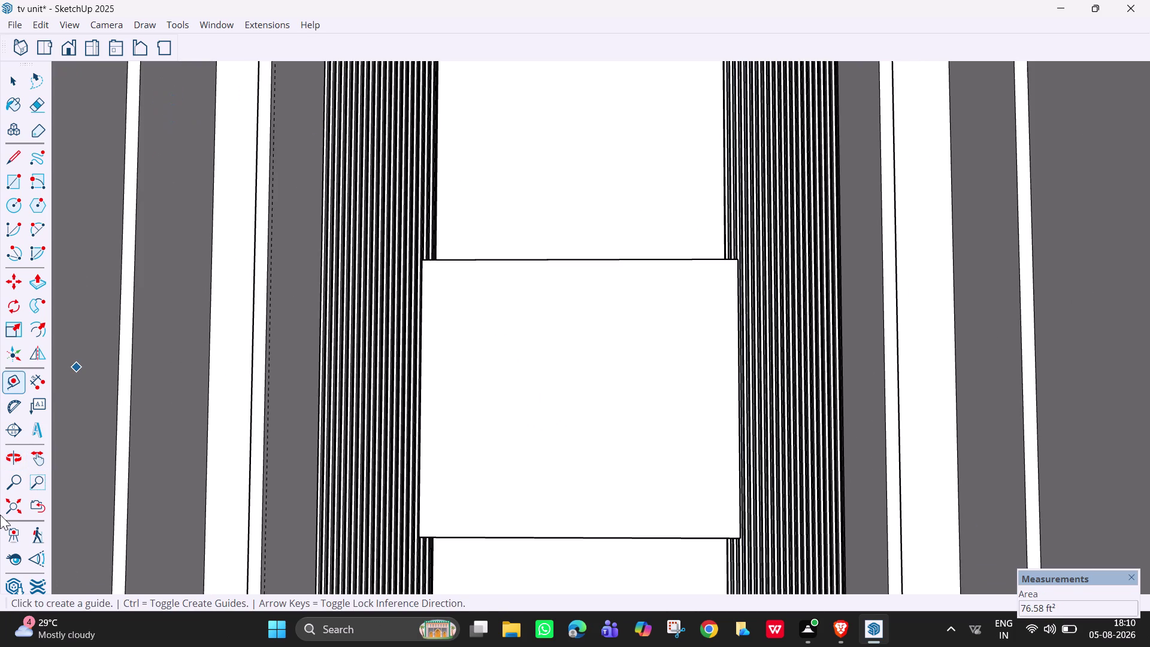
click(42, 373)
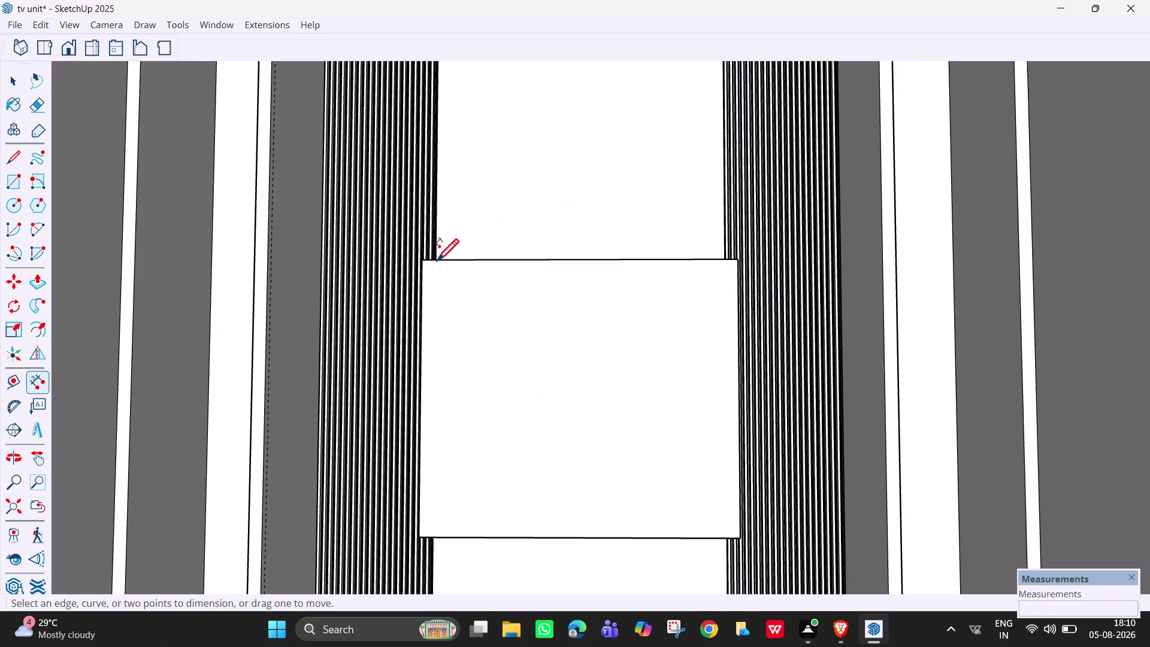
click(418, 264)
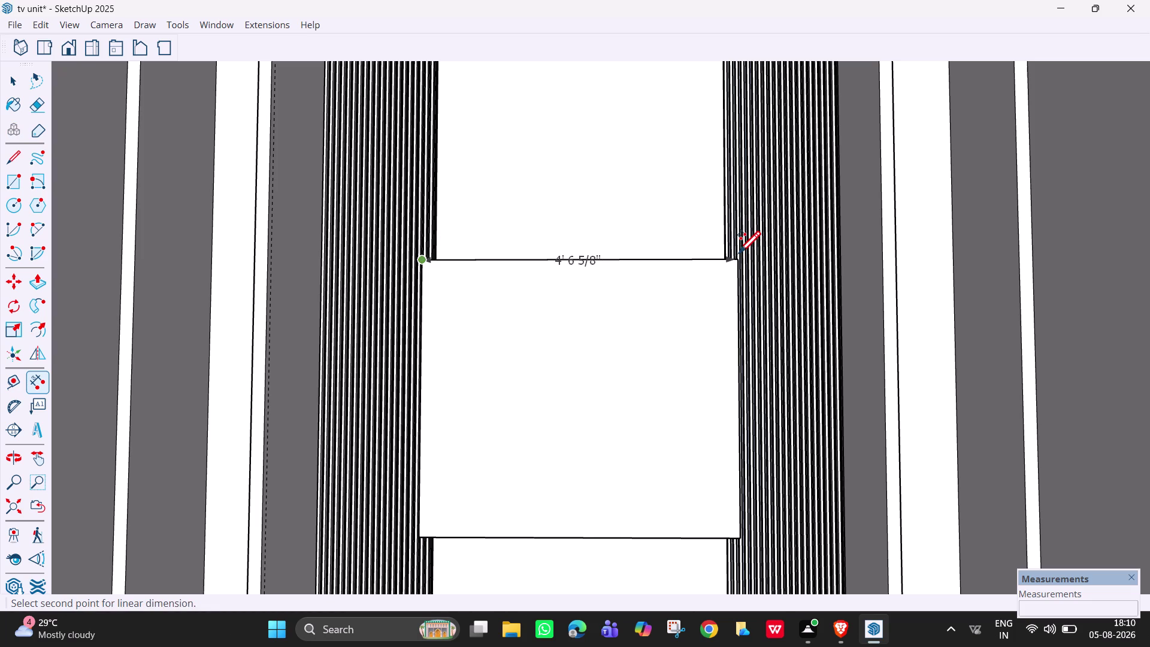
key(Escape)
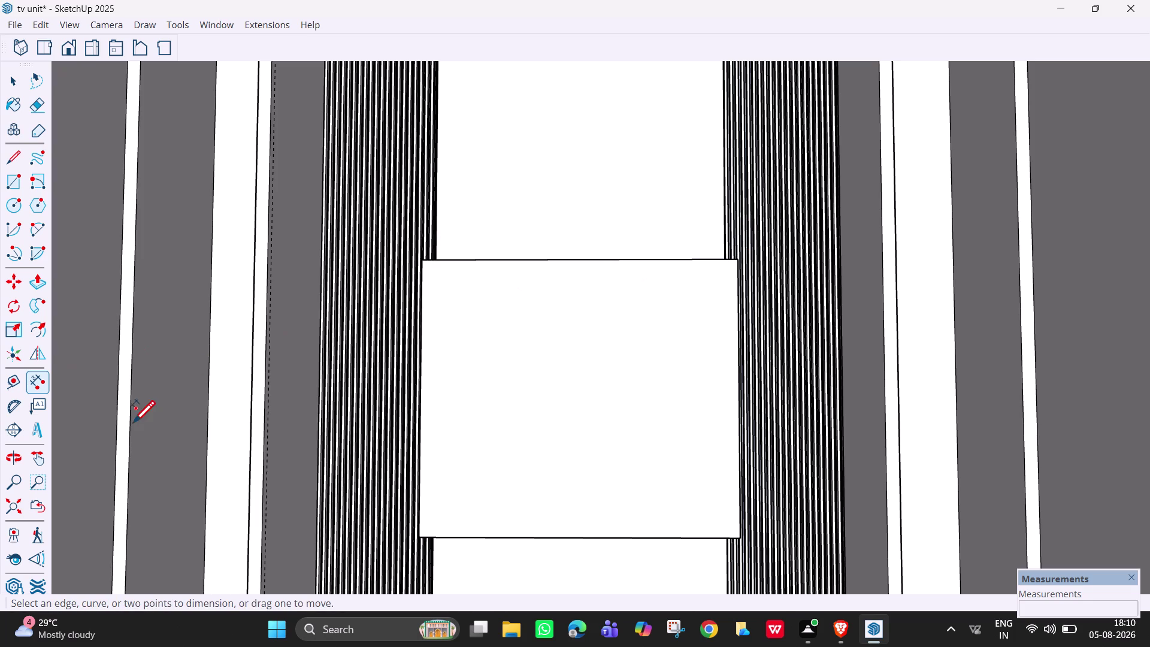
key(t)
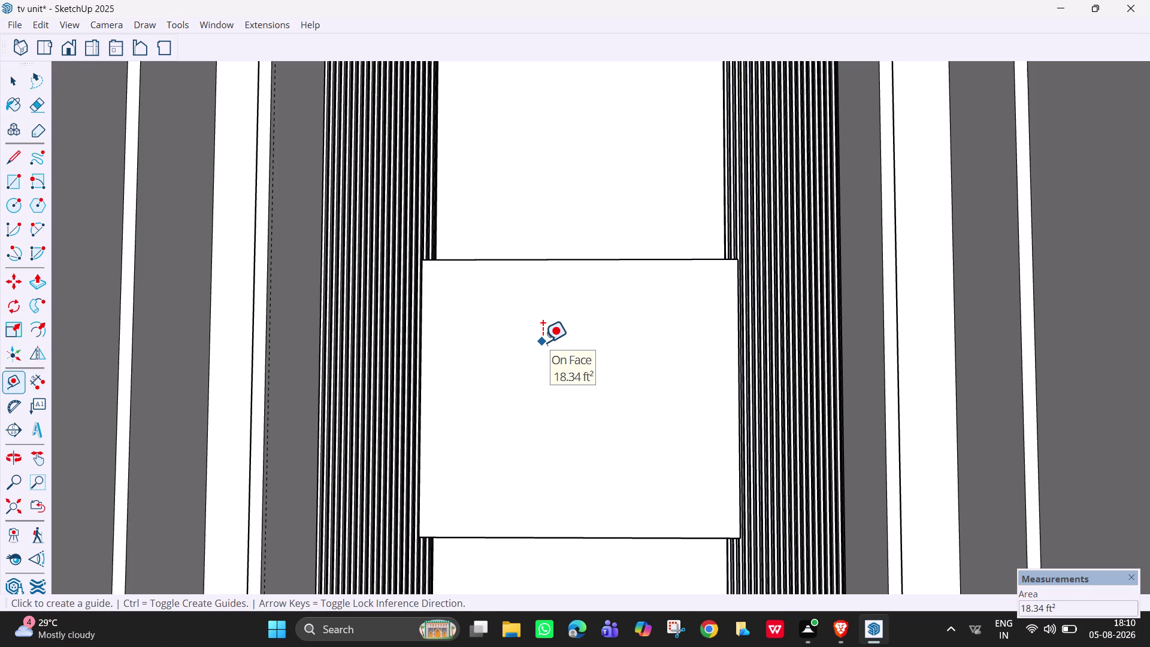
click(222, 28)
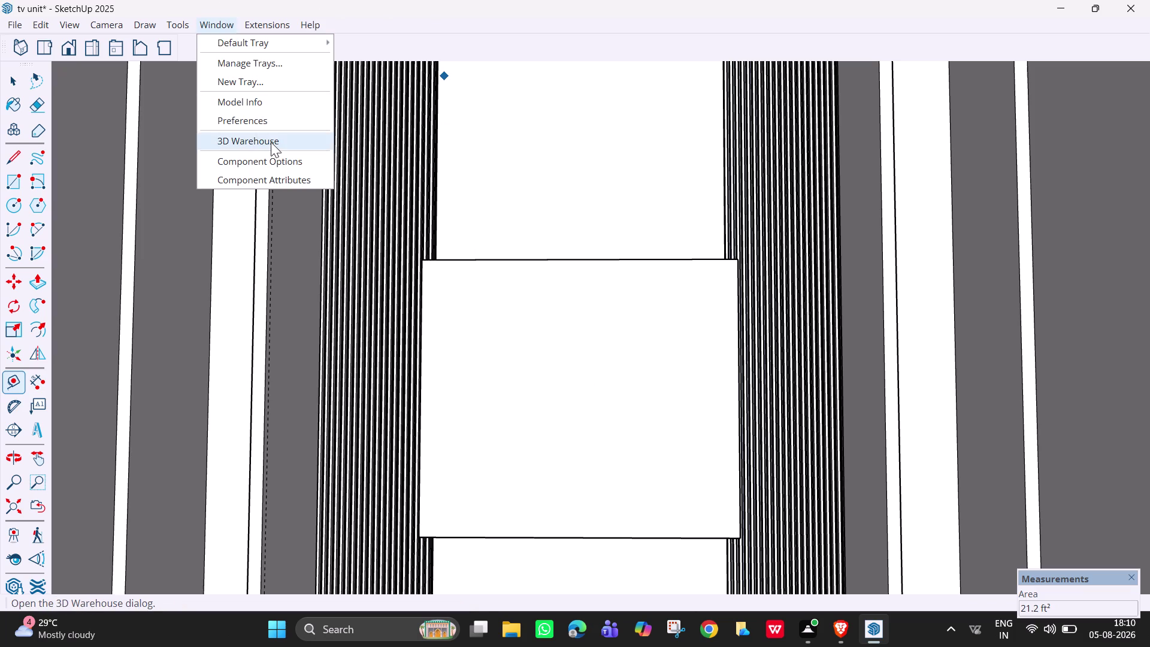
Open 3D Warehouse and search for 'tv'.
click(271, 142)
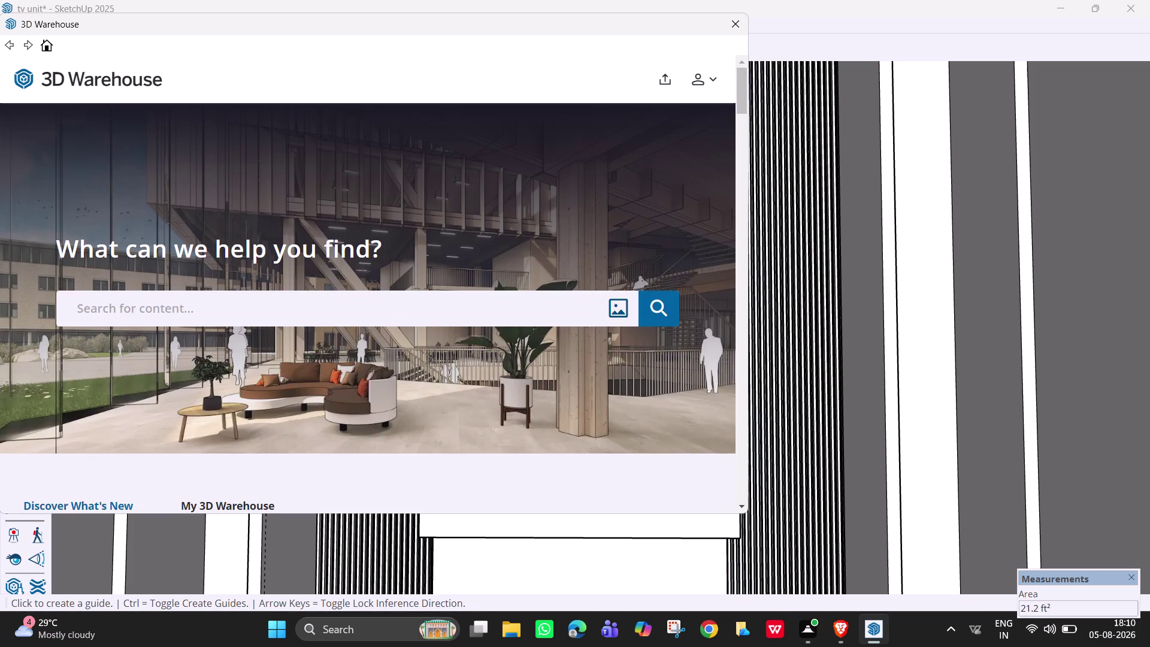
drag(395, 318, 387, 302)
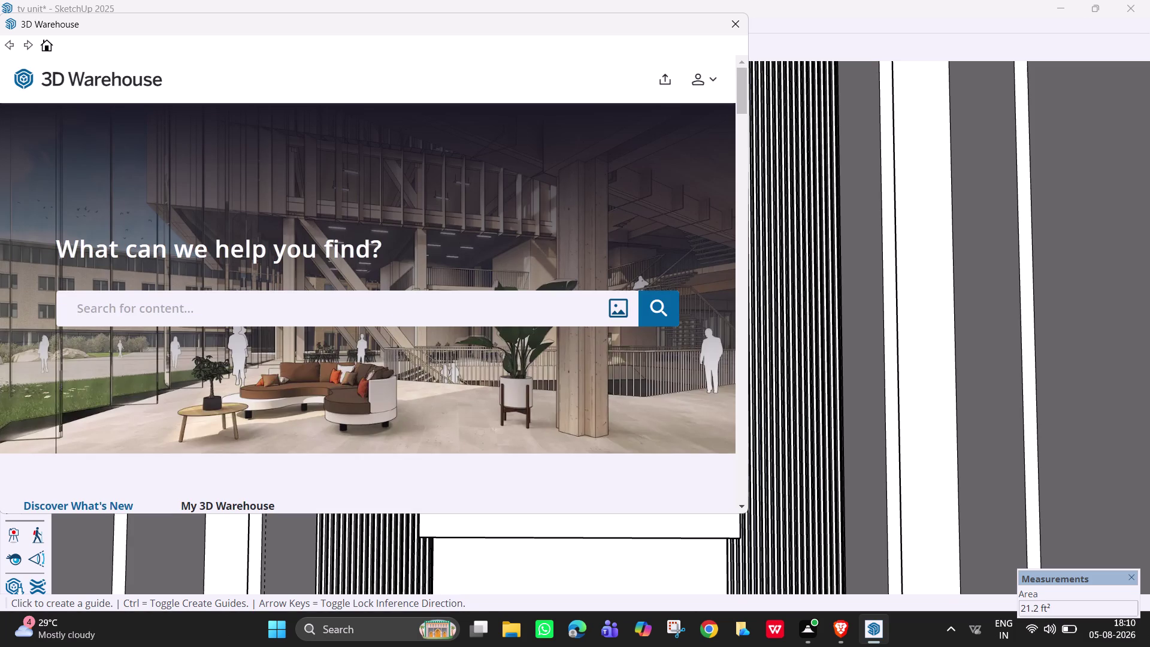
text(tv)
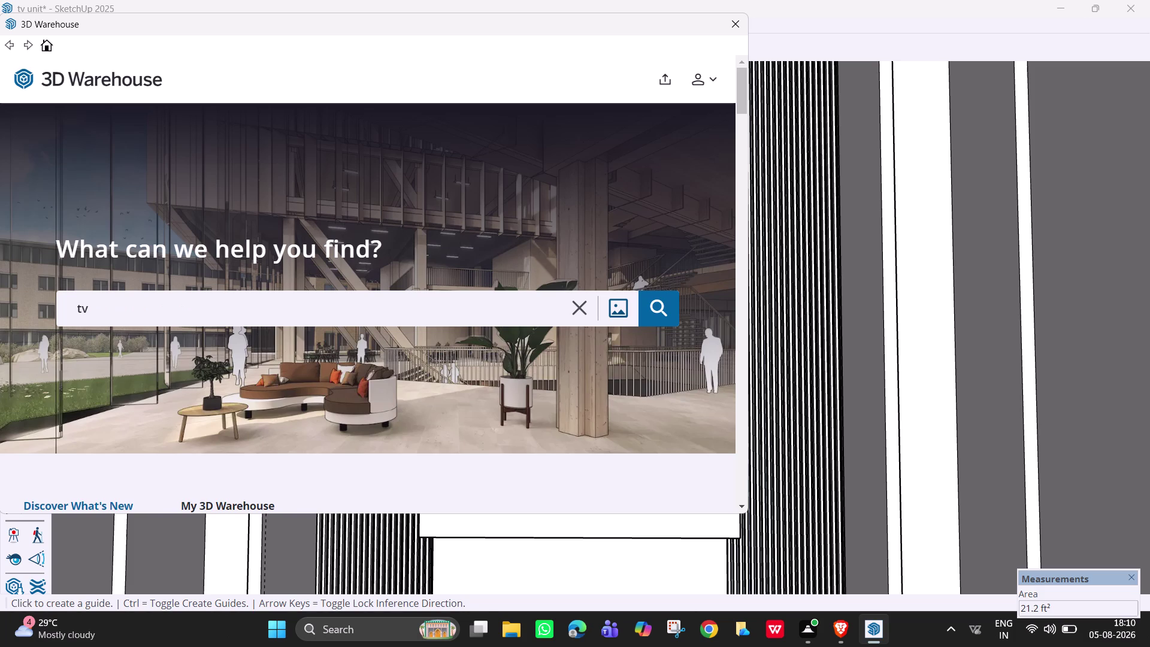
key(Return)
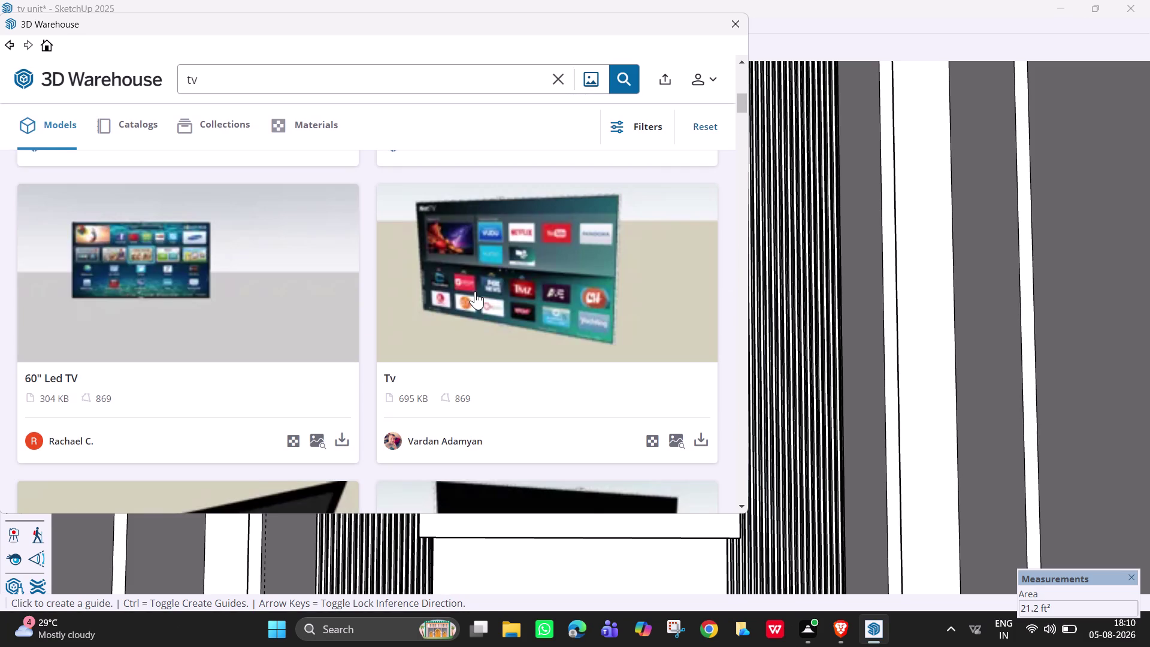
Scroll the results and download the TV with wooden cabinet model.
scroll(down, 3)
scroll(down, 3)
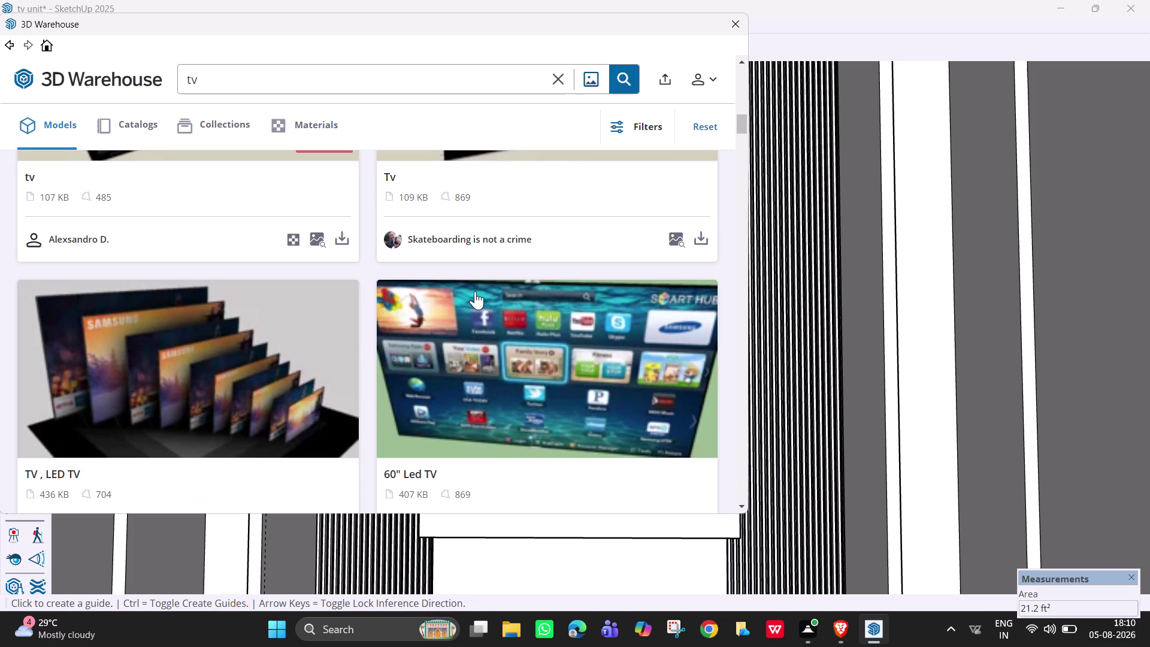
scroll(down, 3)
scroll(down, 3)
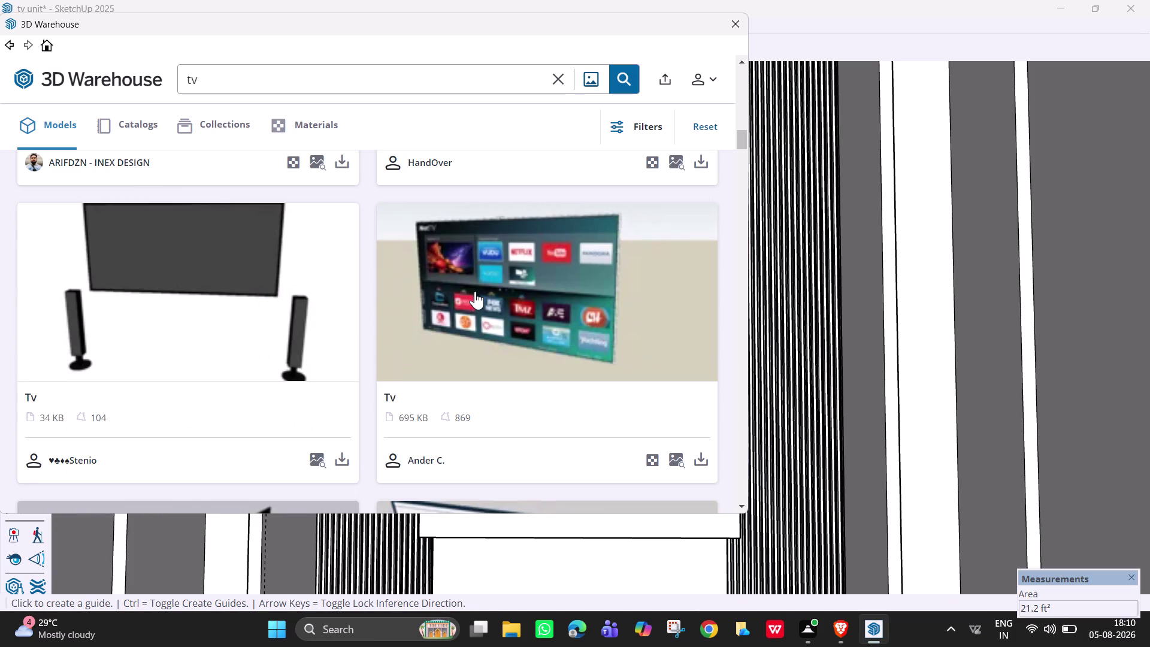
scroll(down, 3)
scroll(down, 3)
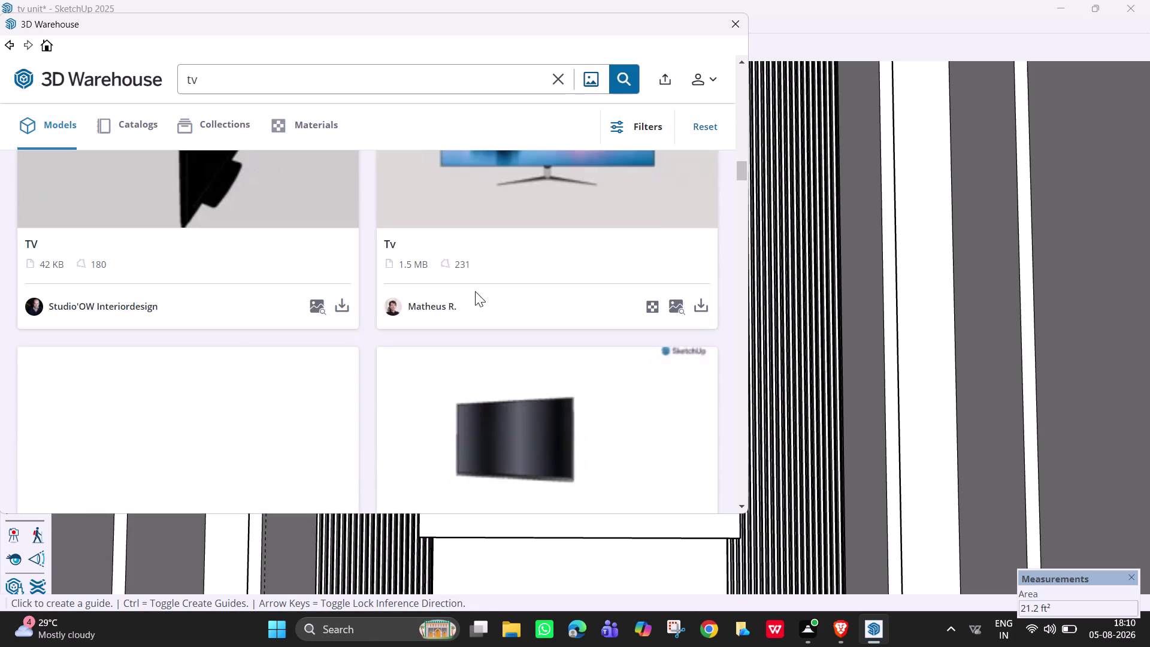
scroll(down, 3)
scroll(down, 3)
scroll(down, 3)
scroll(down, 3)
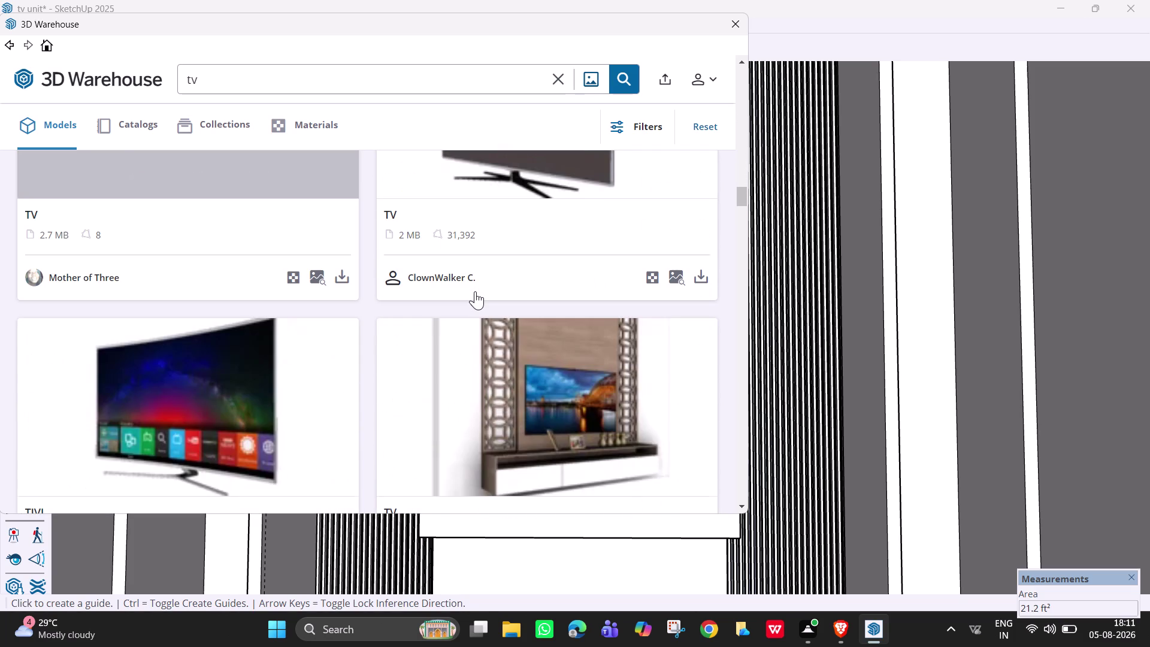
scroll(down, 3)
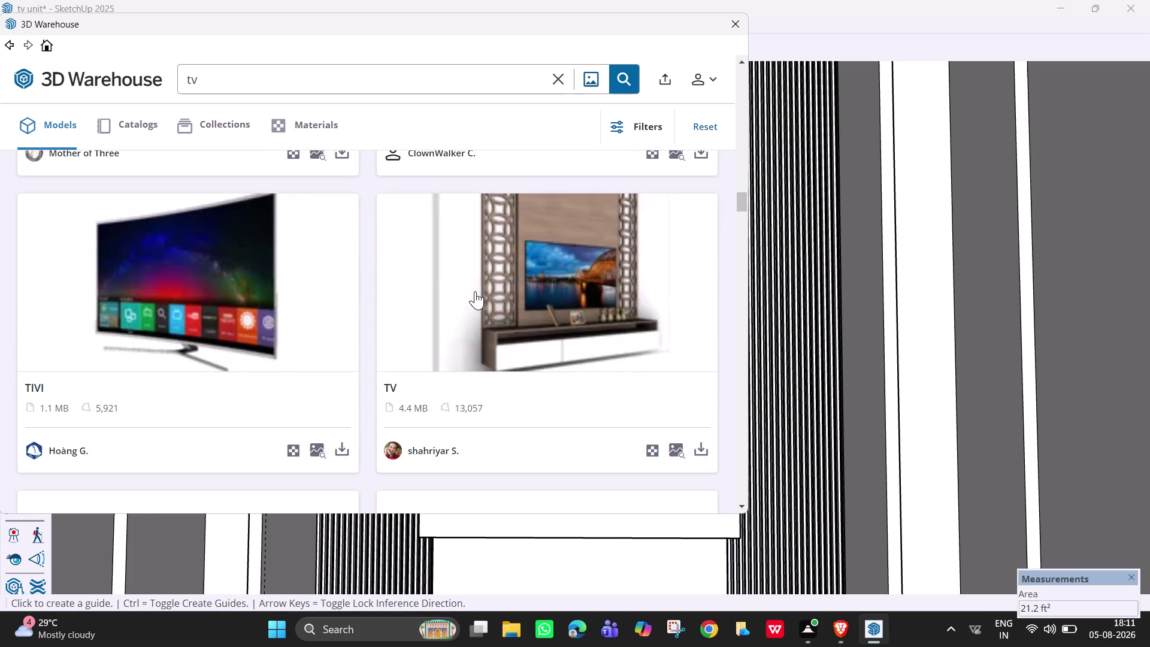
scroll(down, 3)
scroll(up, 3)
scroll(down, 3)
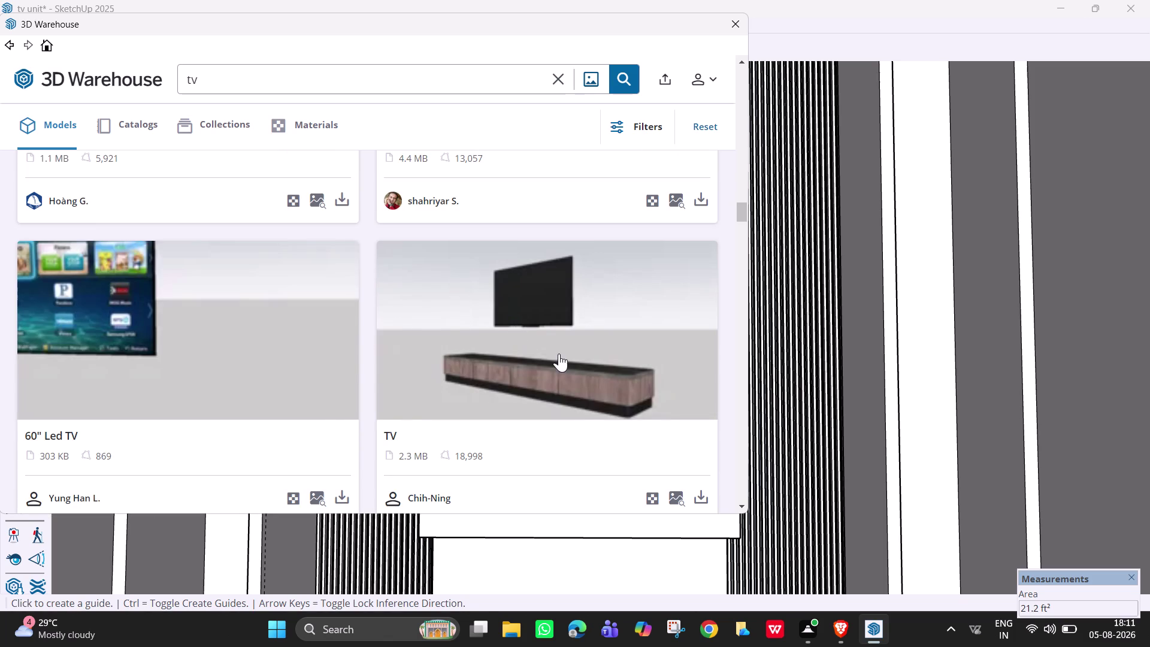
scroll(down, 3)
scroll(up, 3)
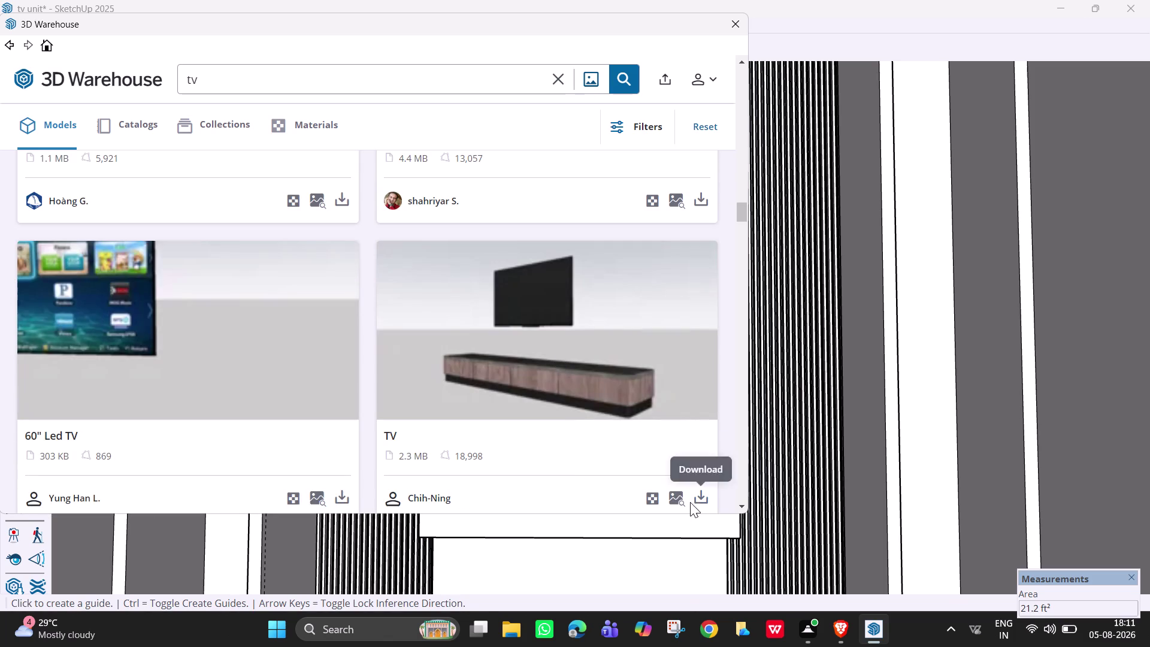
click(702, 501)
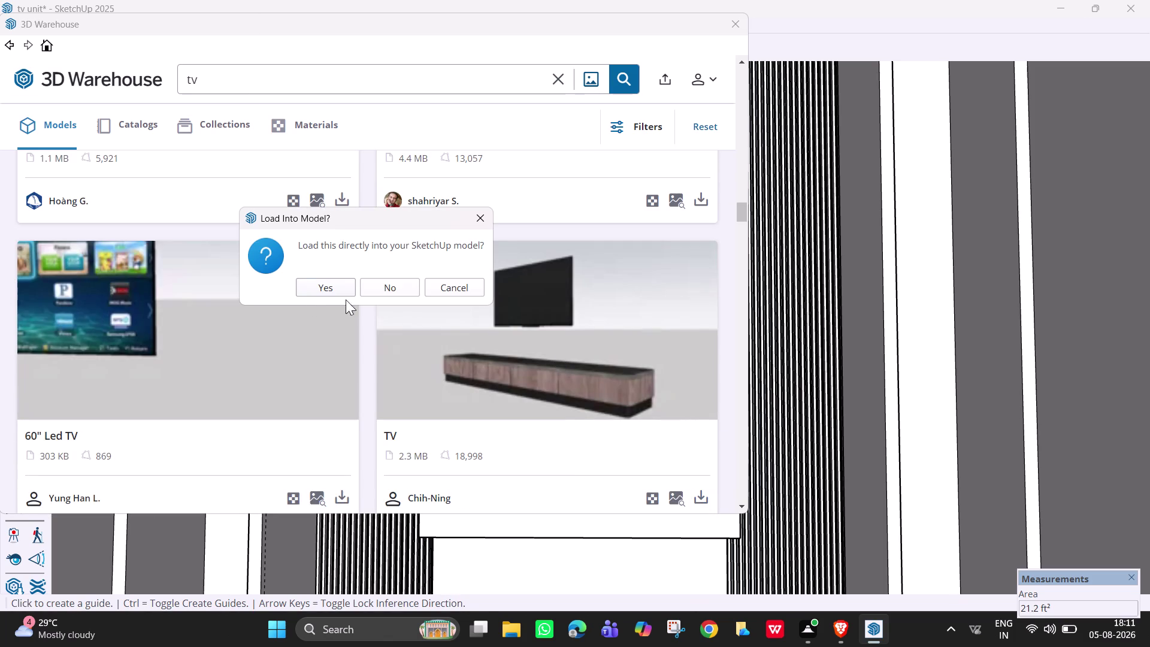
Load the TV-with-cabinet component into the model and place it right of the TV unit.
click(320, 285)
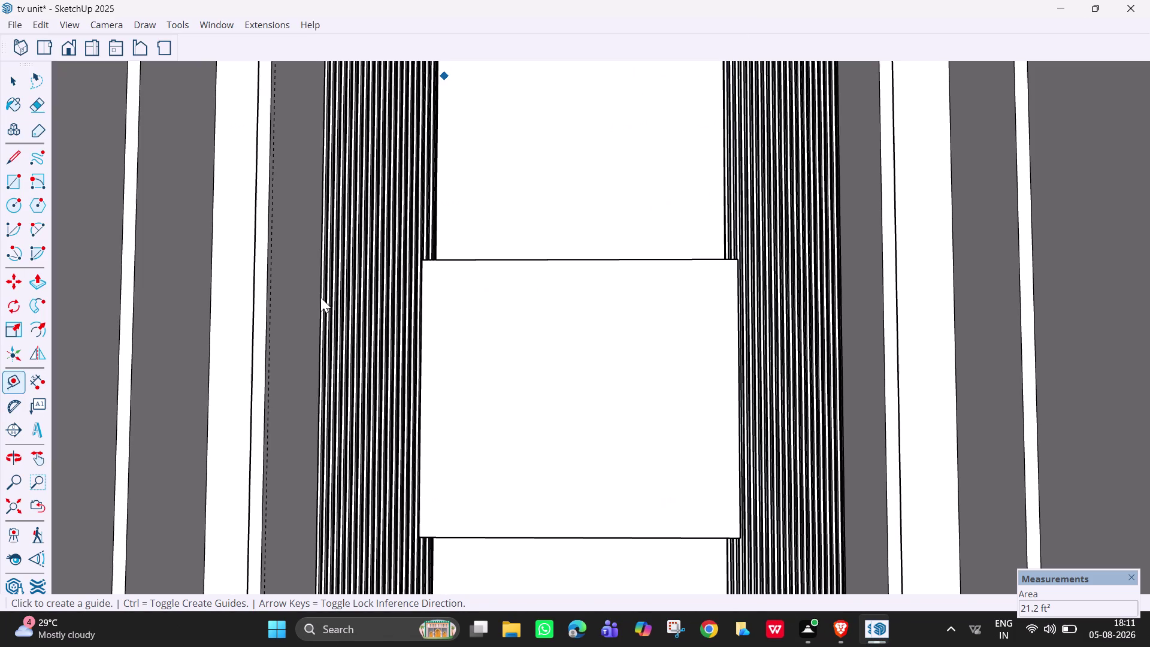
scroll(down, 3)
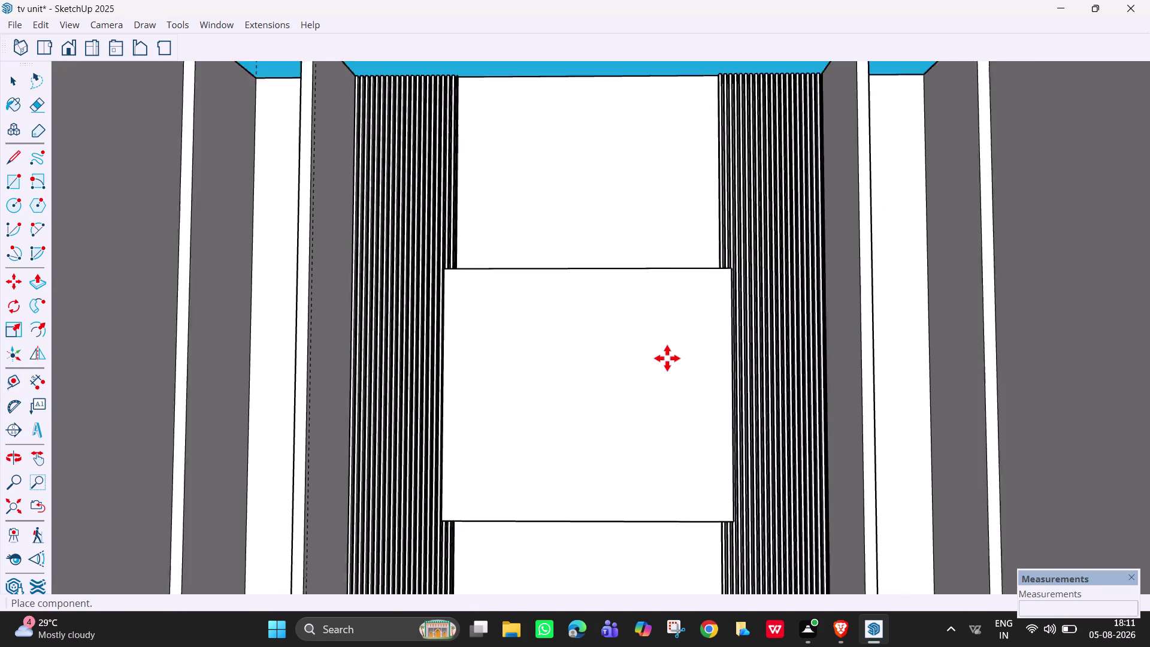
scroll(down, 3)
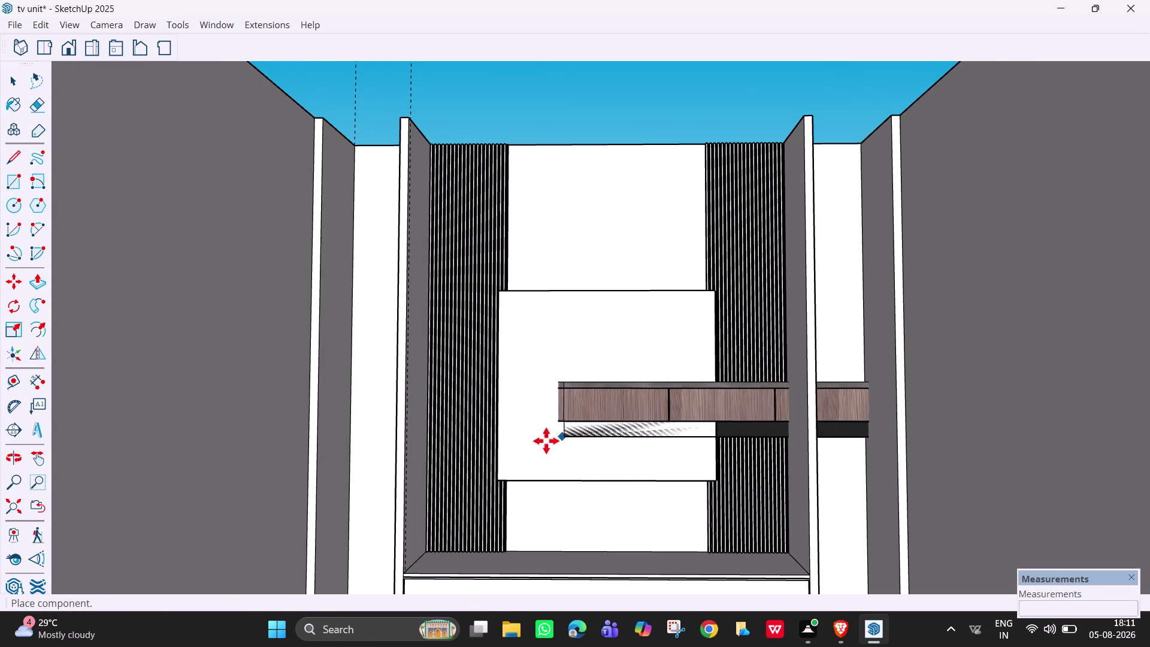
scroll(down, 3)
scroll(down, 3)
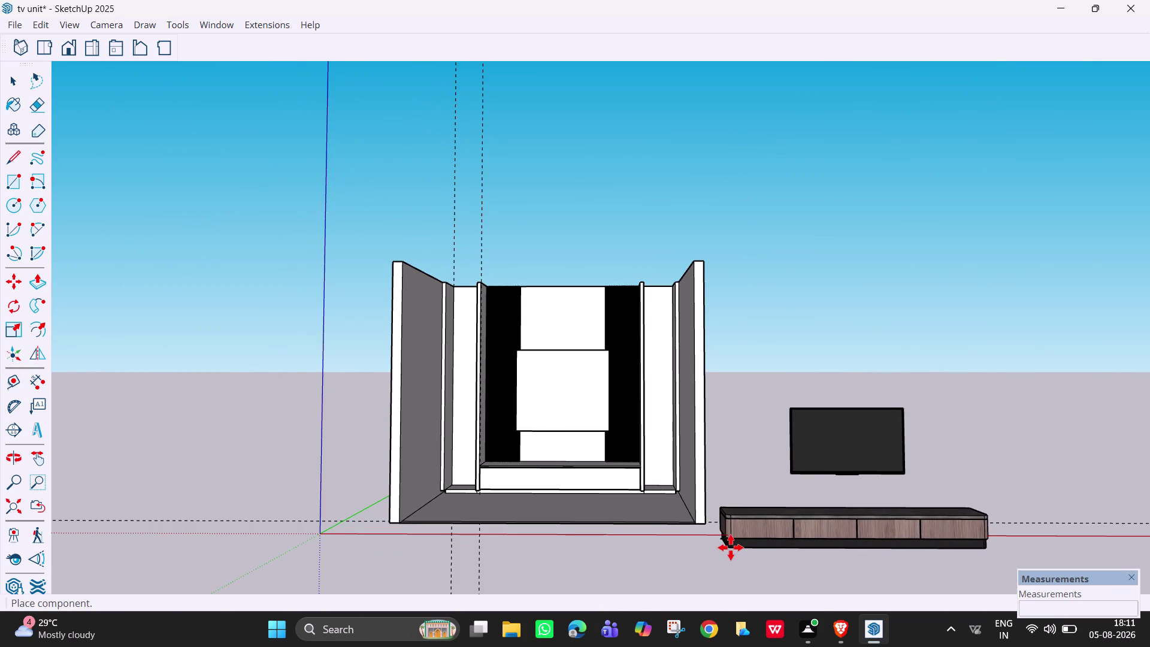
click(731, 548)
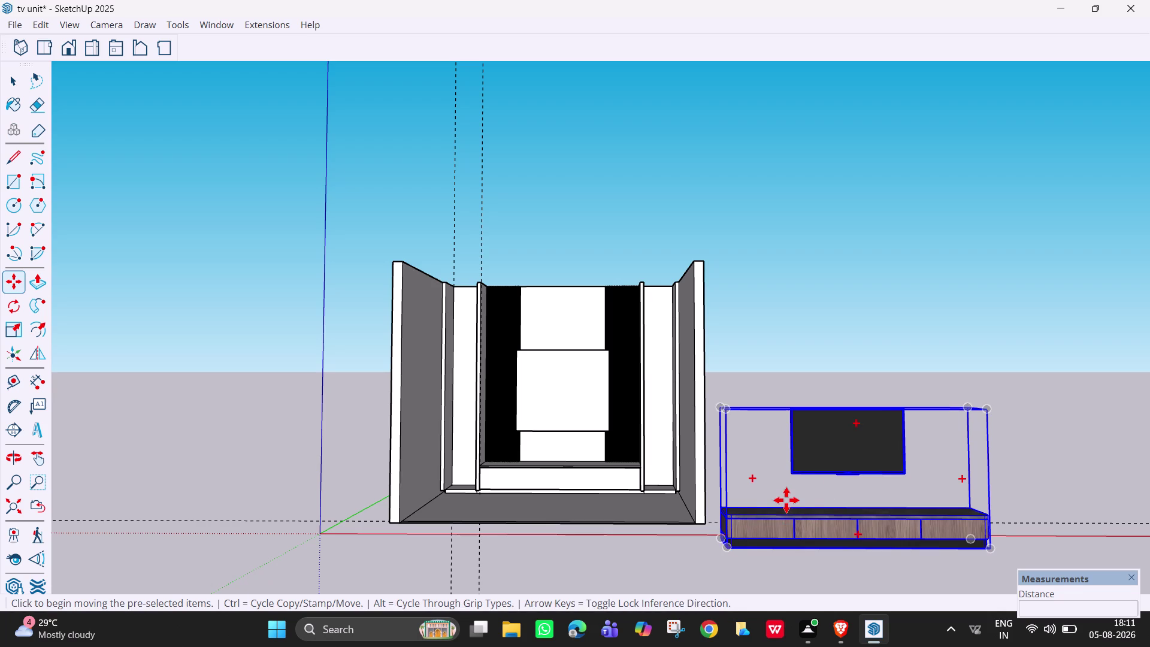
Explode the downloaded TV set into separate TV and cabinet.
key(Escape)
key(space)
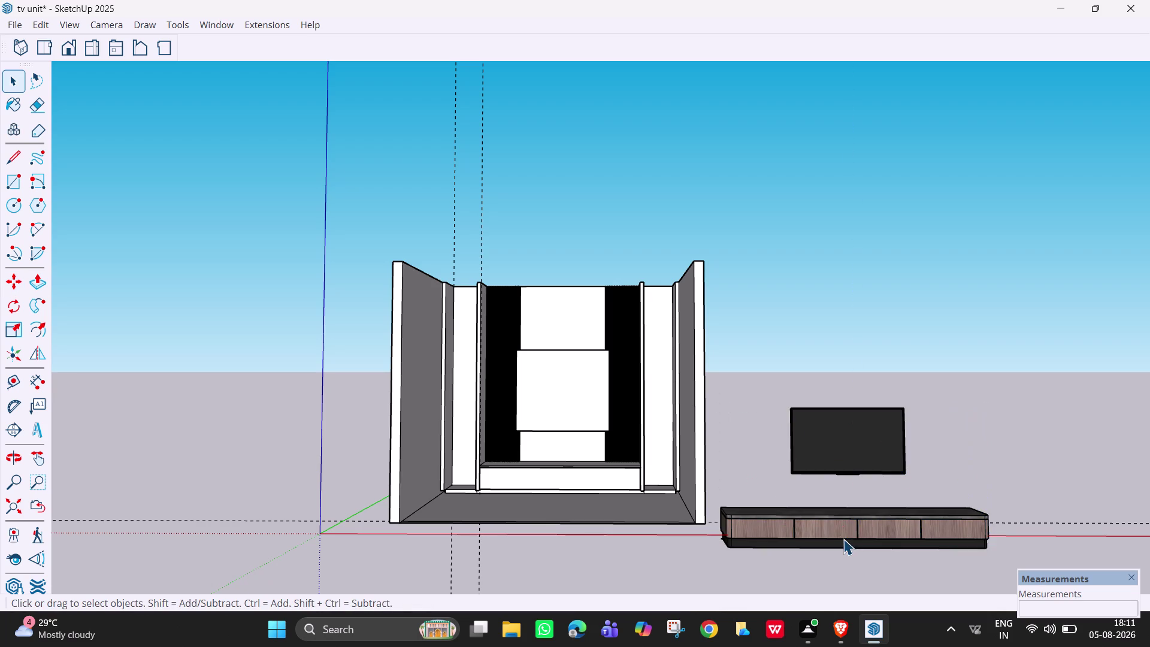
click(838, 534)
right_click(838, 534)
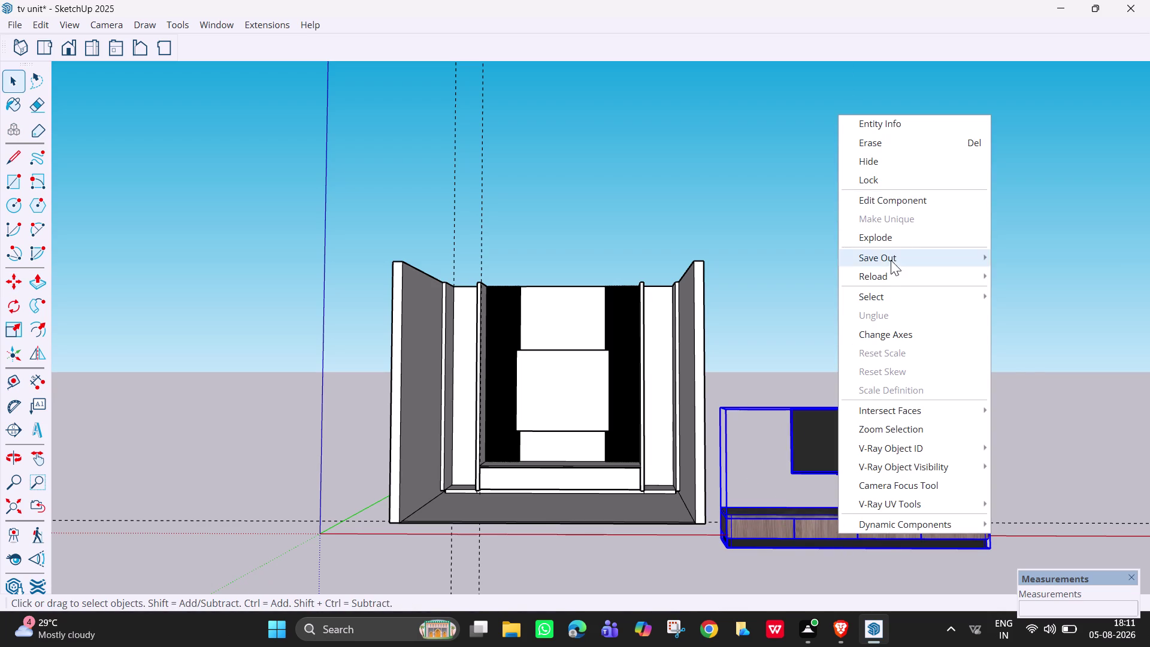
click(894, 241)
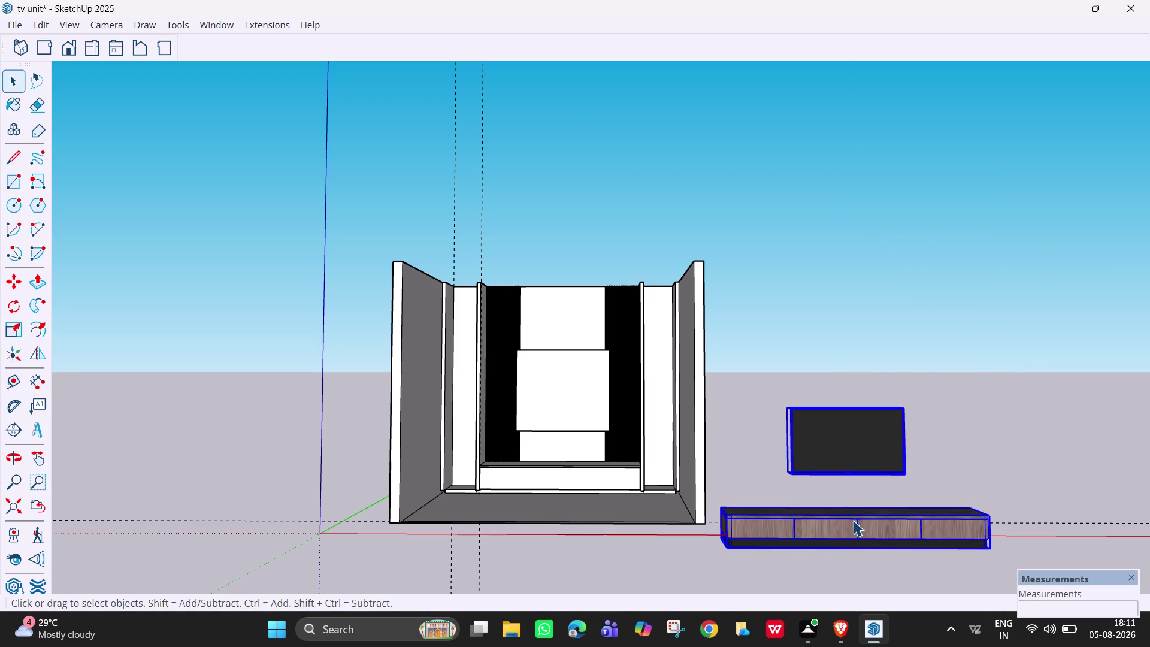
Select and delete the wooden cabinet.
key(space)
click(840, 525)
key(Escape)
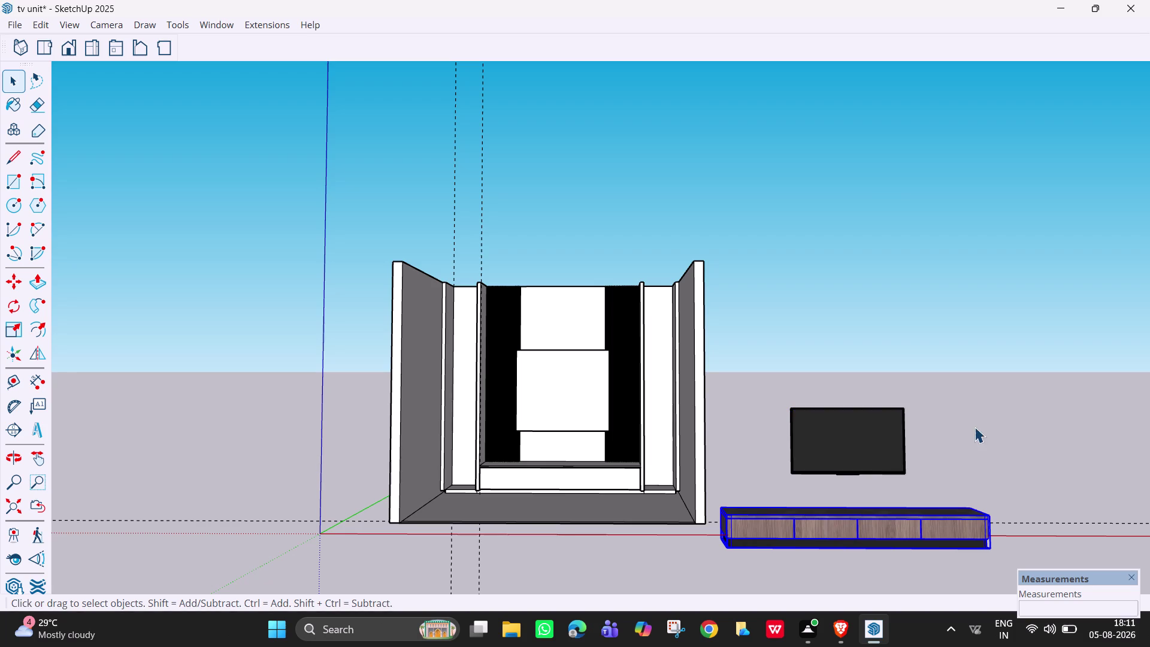
click(963, 437)
click(869, 531)
key(Delete)
Select the TV and start moving it onto the white centre panel.
click(844, 429)
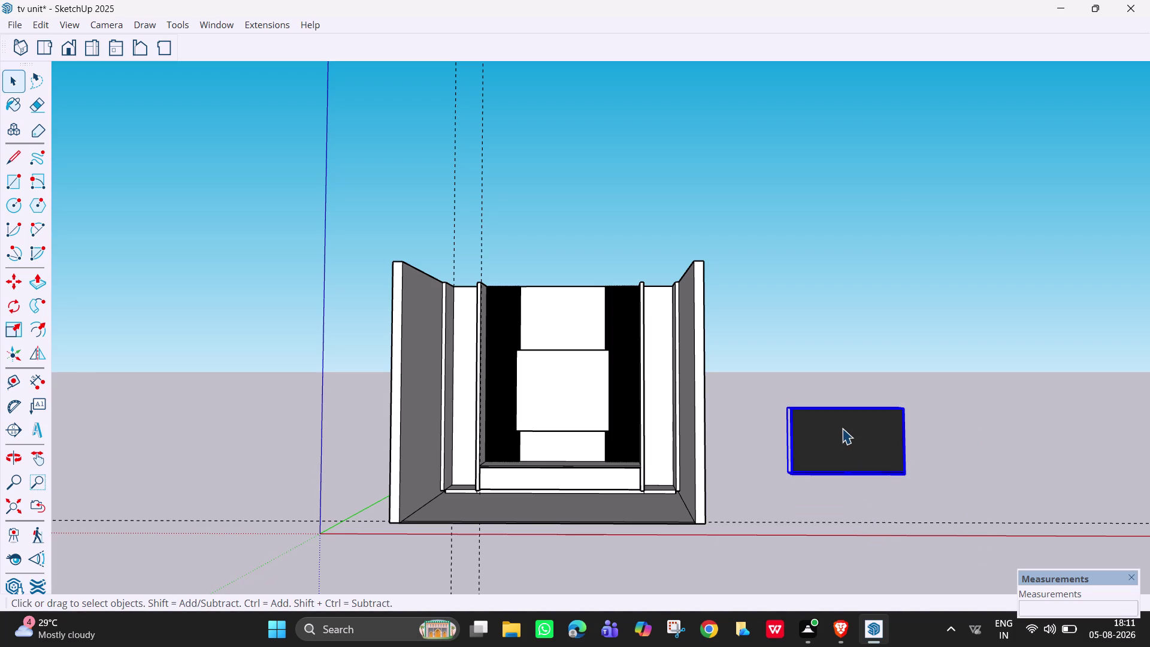
key(m)
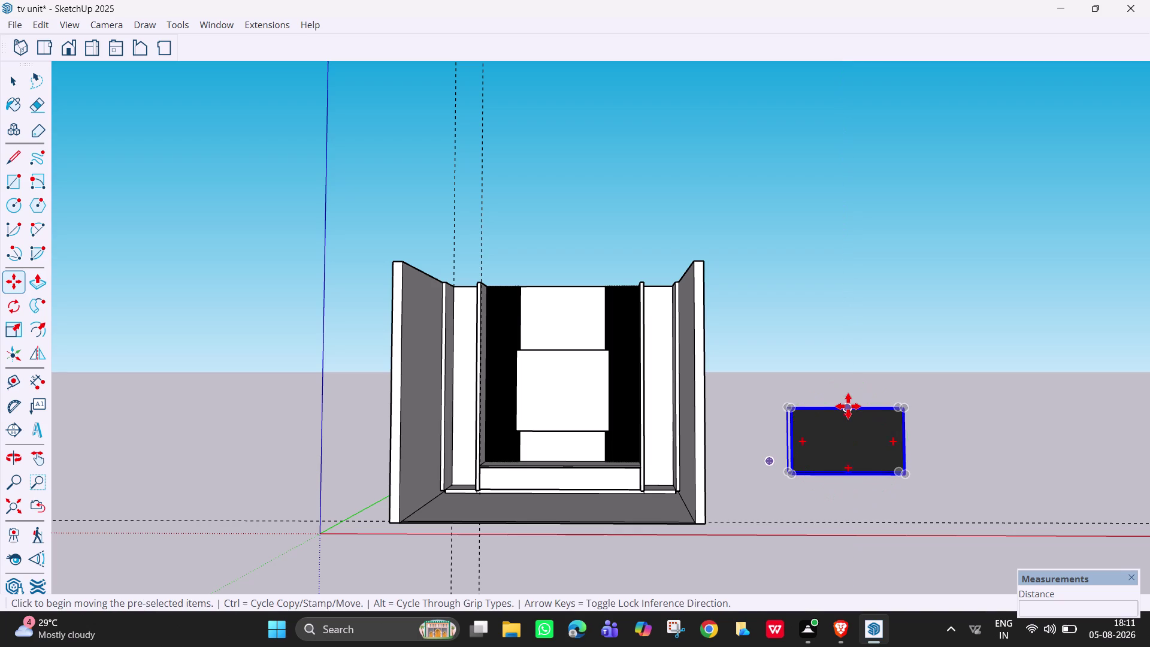
click(848, 406)
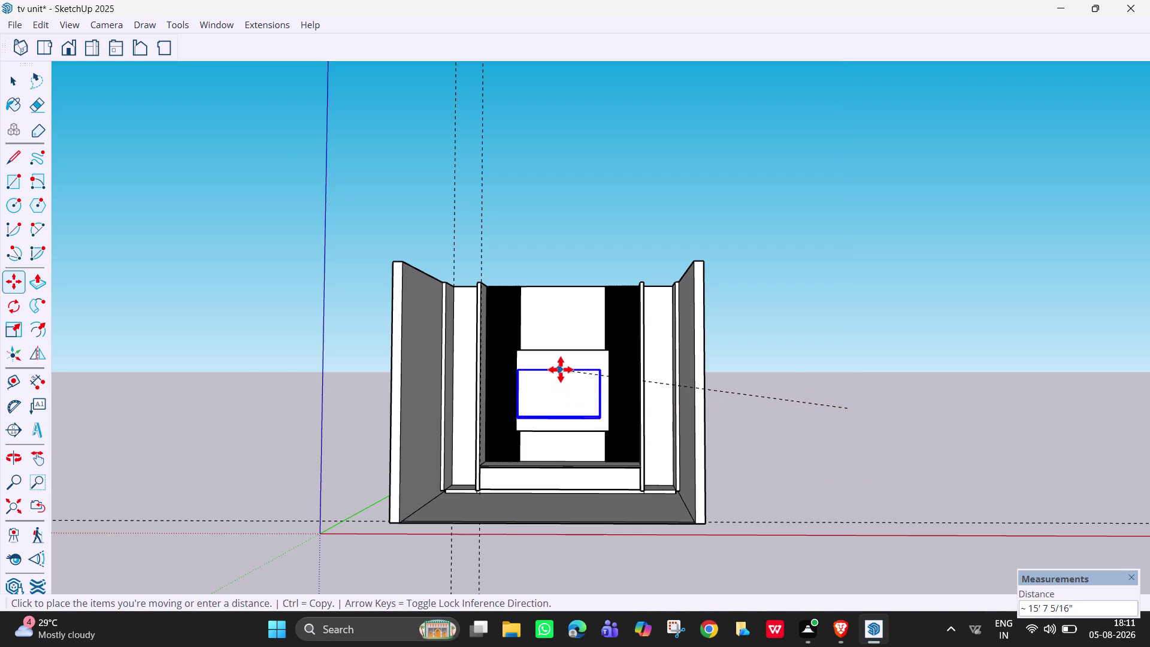
Drop the TV in front of the centre panel and set it down nearby.
scroll(up, 3)
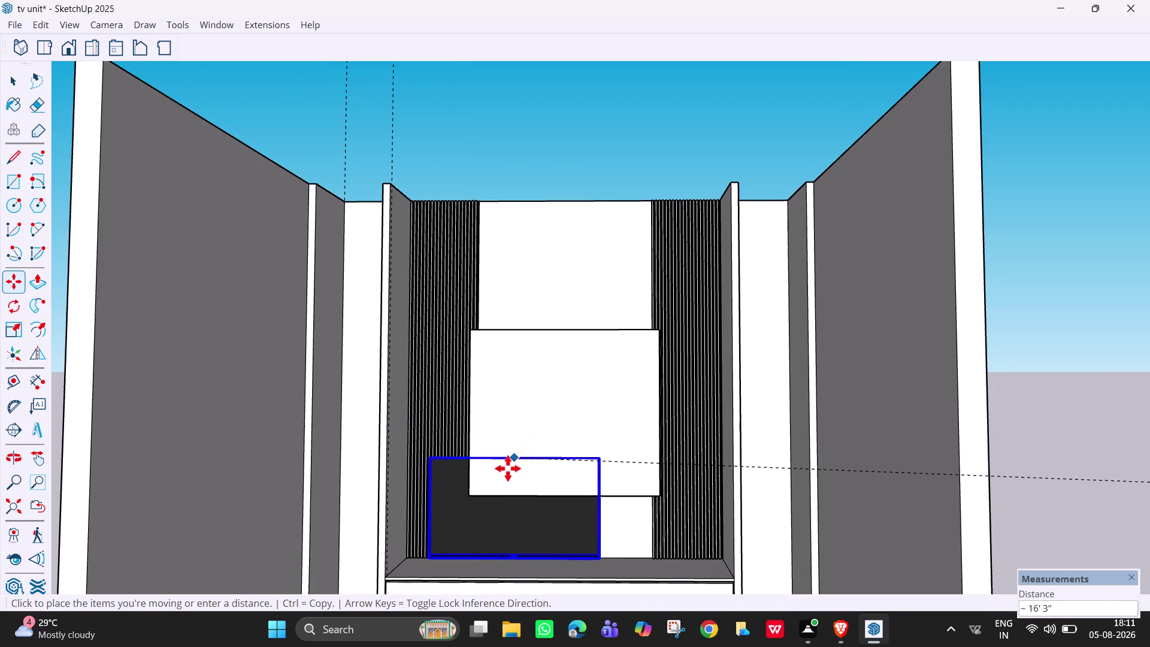
click(496, 441)
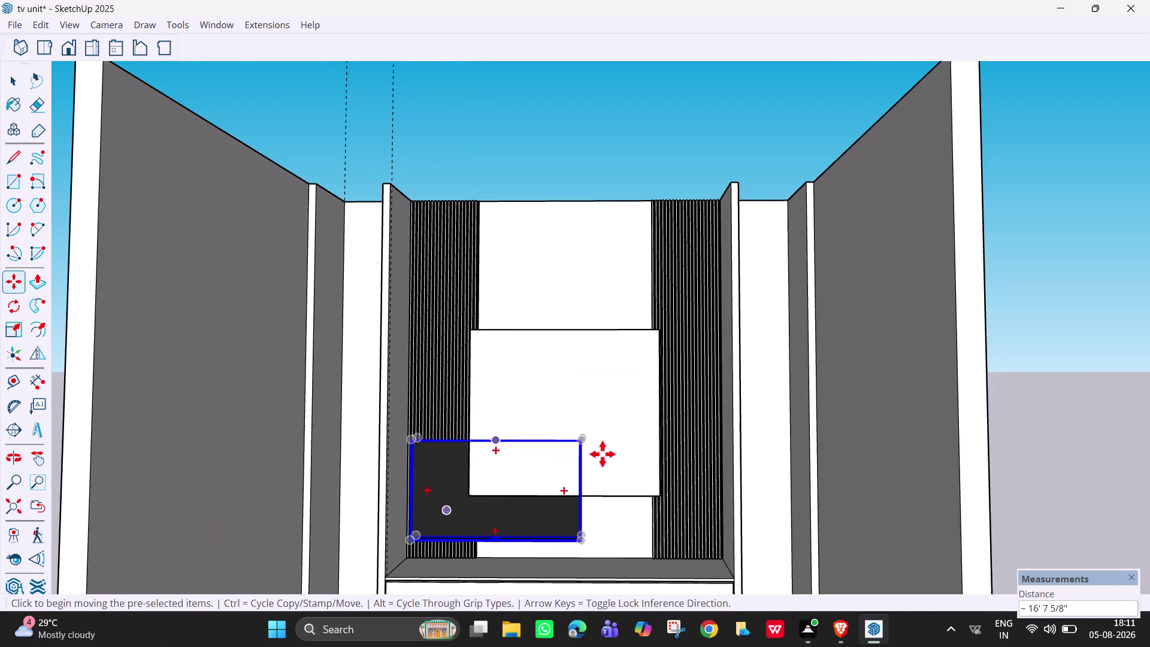
scroll(up, 3)
middle_drag(564, 483, 457, 518)
scroll(up, 3)
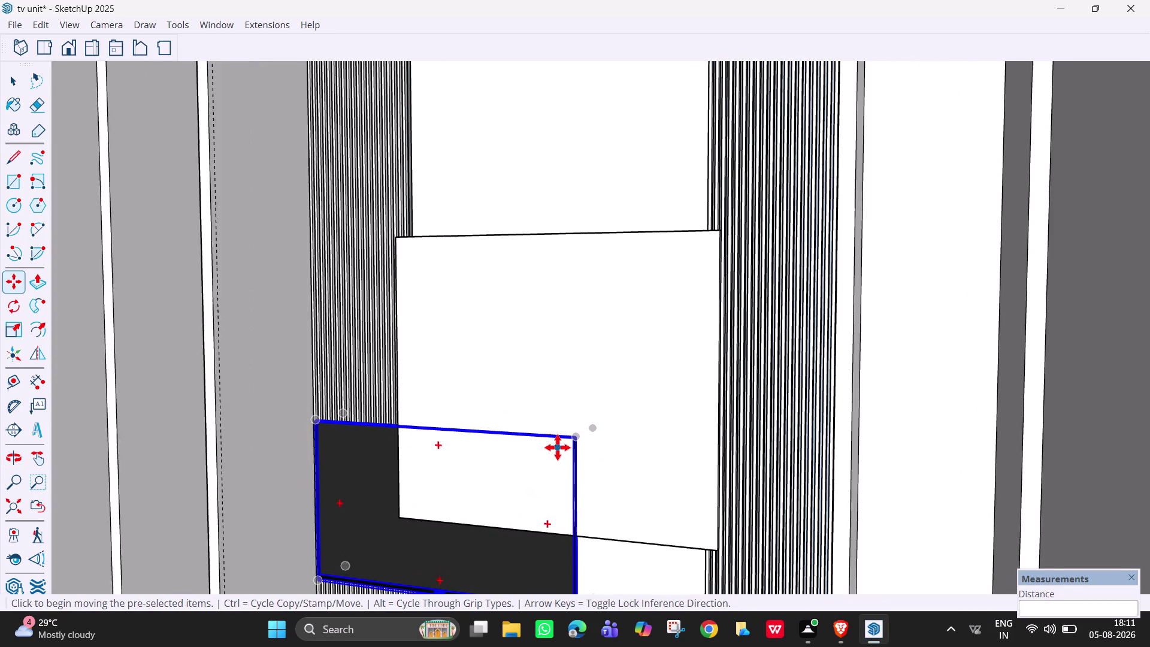
middle_drag(552, 447, 508, 462)
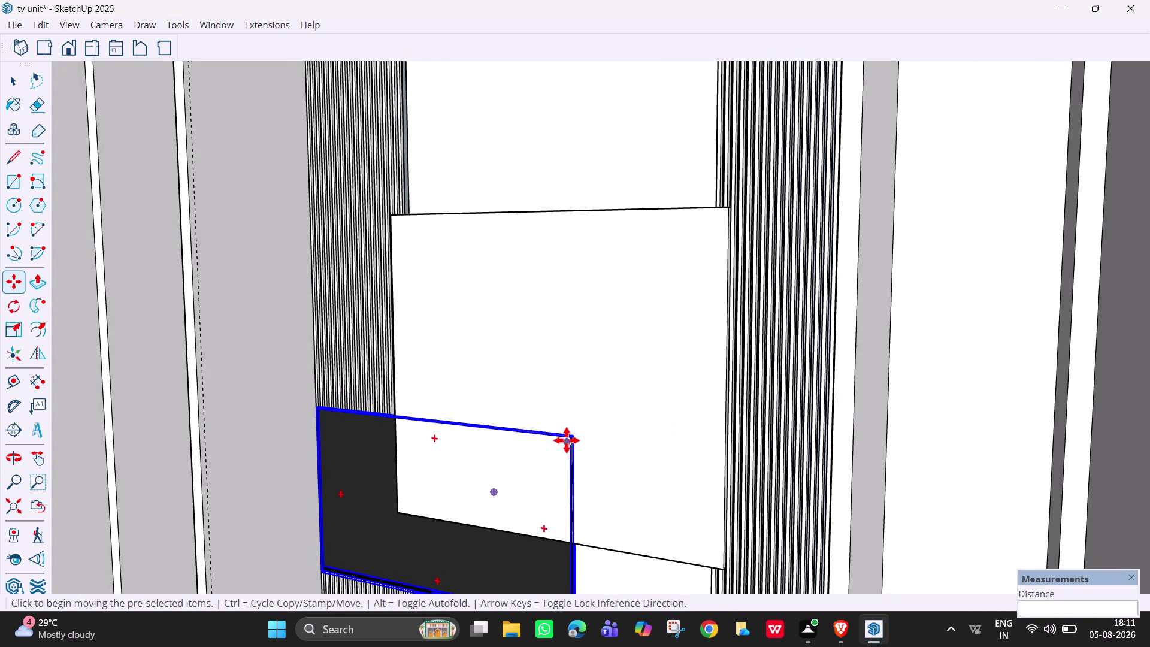
click(568, 440)
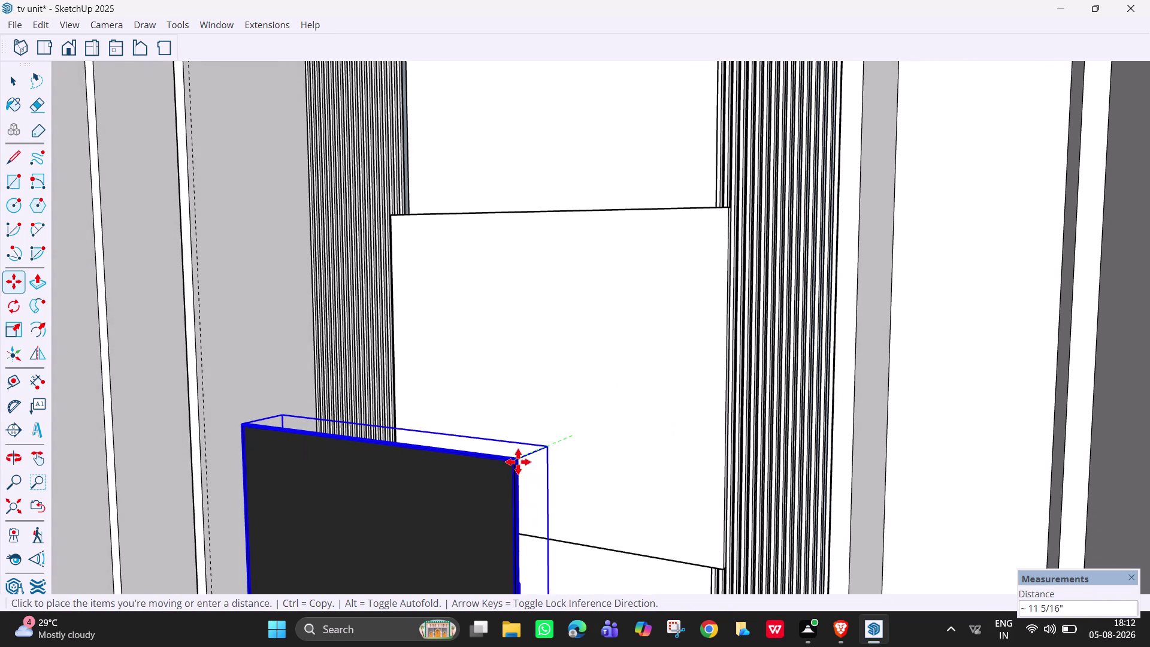
click(513, 461)
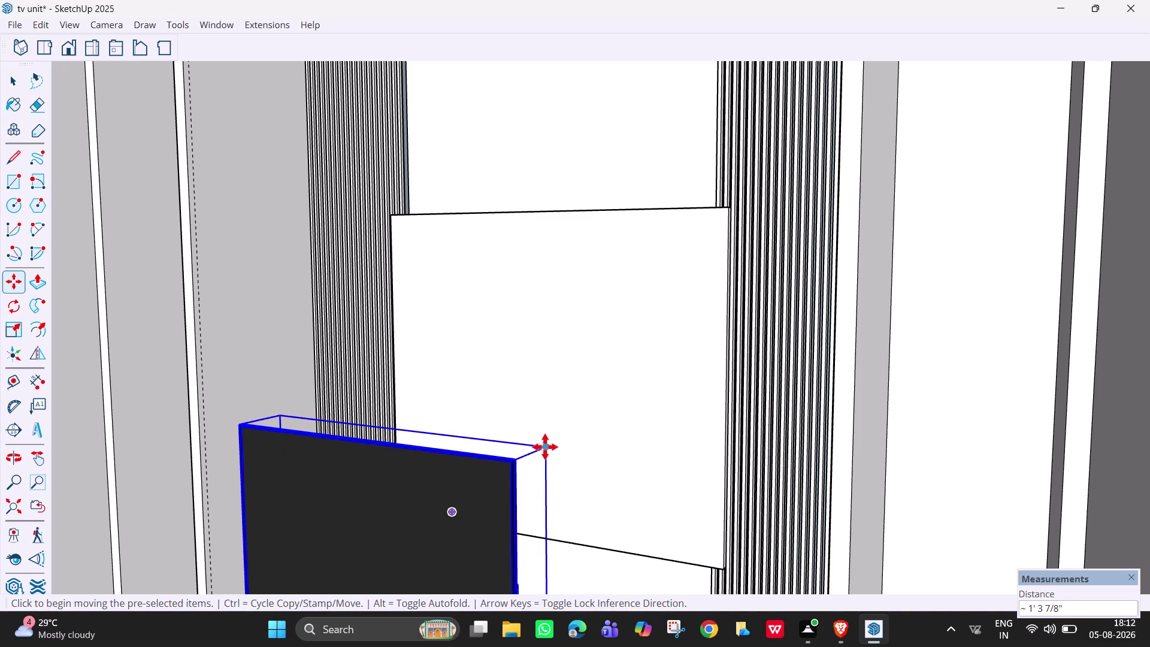
Pick the TV up by its top corner and place it on the white panel's face.
click(543, 446)
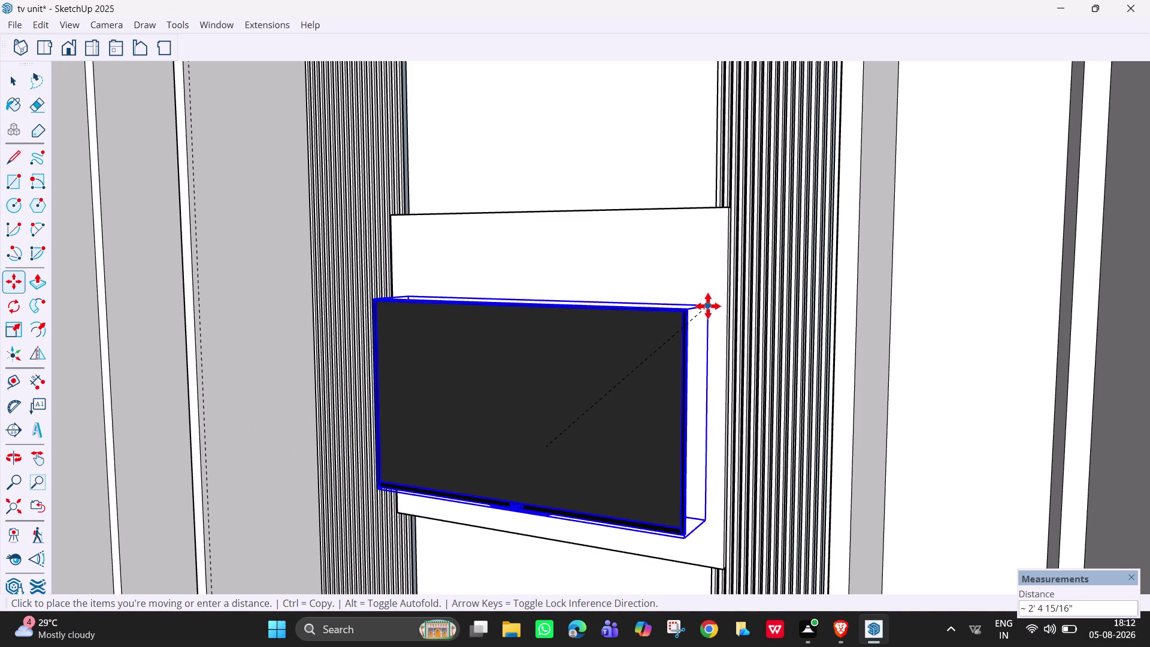
scroll(up, 3)
middle_drag(713, 303, 732, 357)
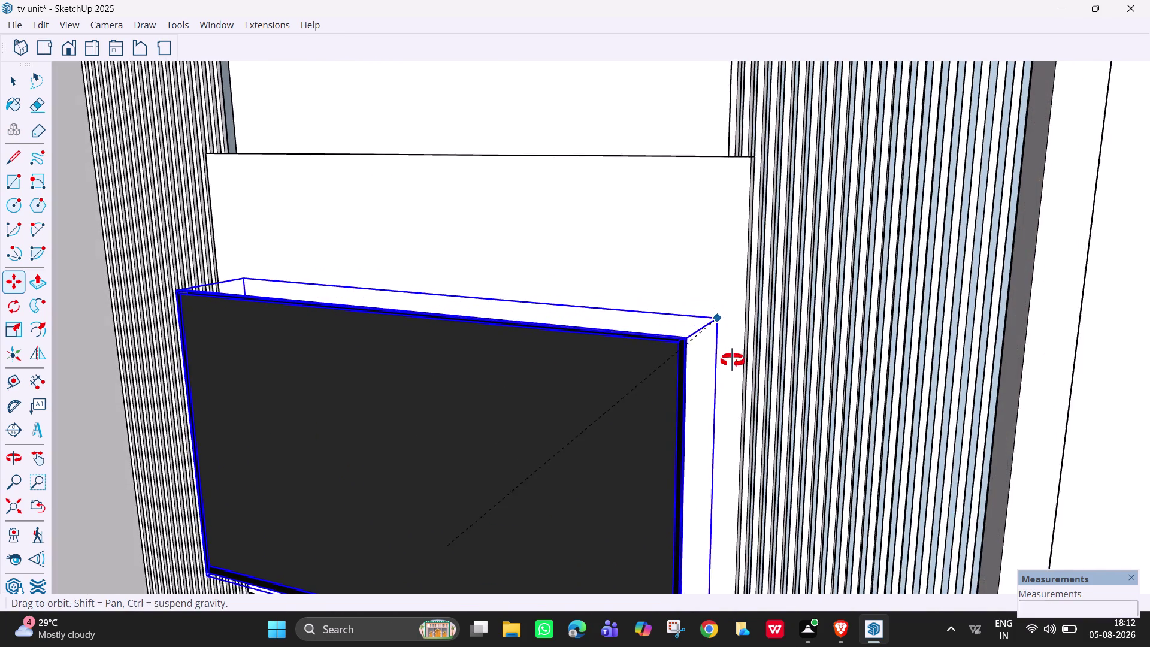
middle_drag(731, 357, 735, 367)
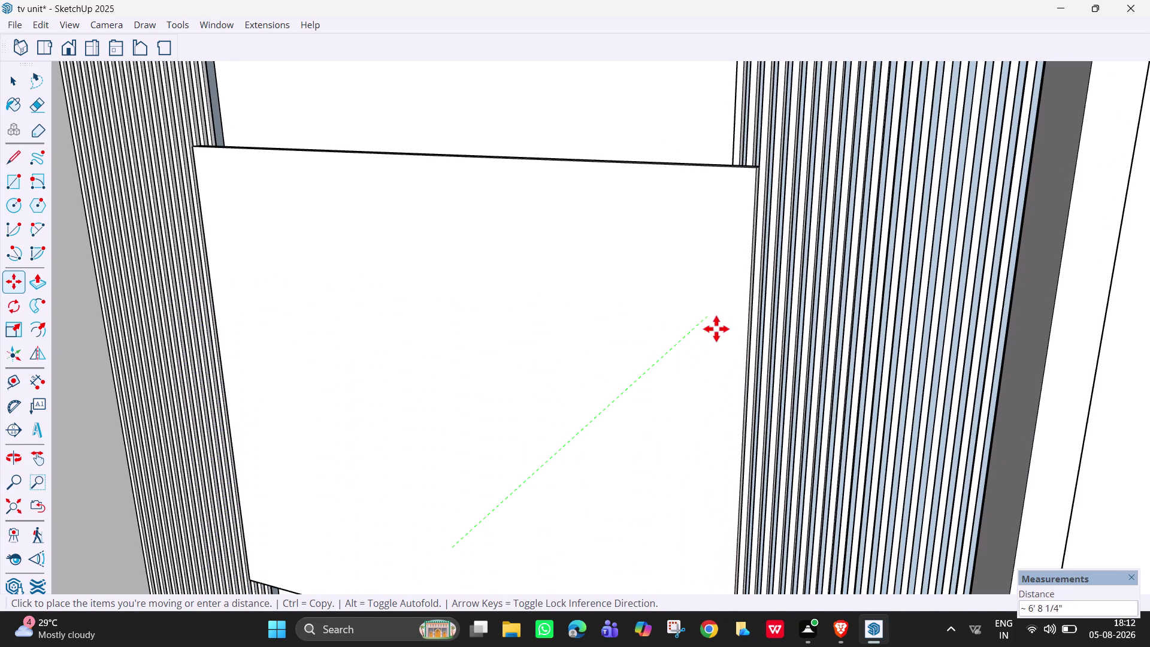
click(709, 332)
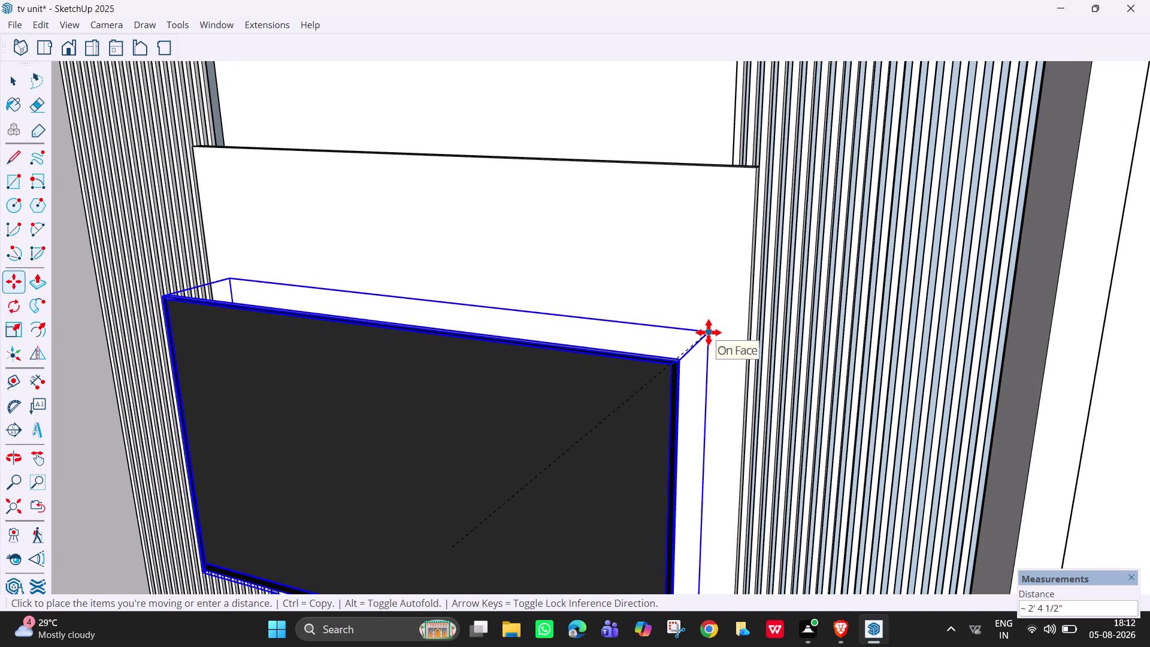
Orbit around the mounted TV to check it against the panel, then return to Select.
scroll(down, 3)
middle_drag(564, 396, 707, 343)
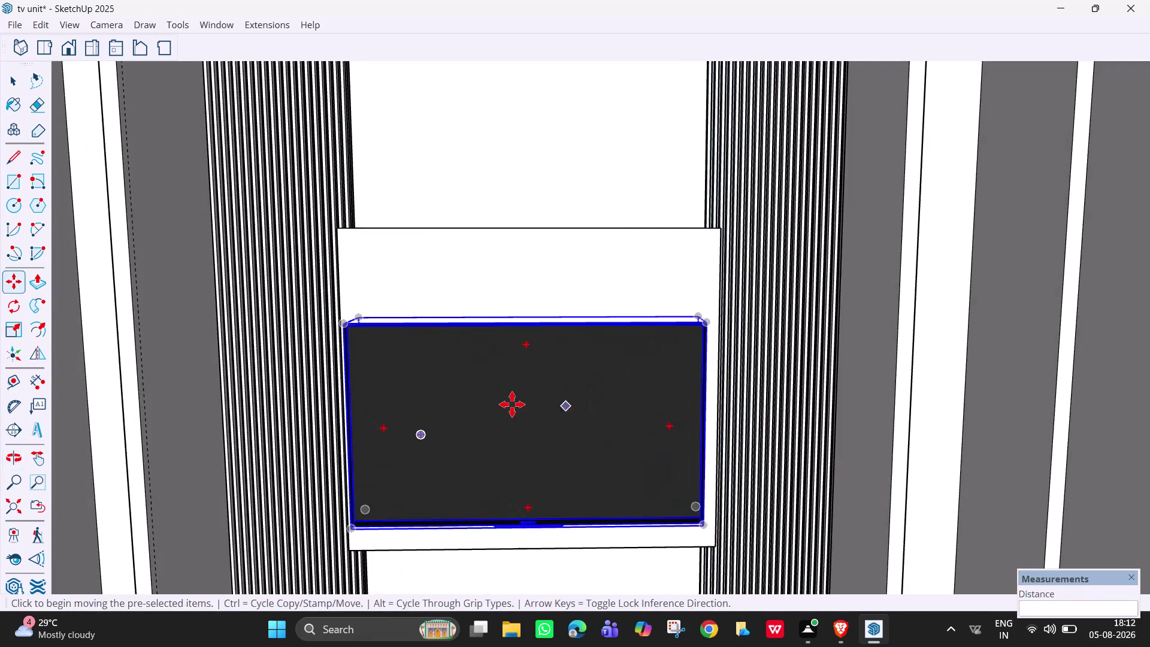
middle_drag(511, 405, 647, 446)
middle_drag(414, 407, 490, 553)
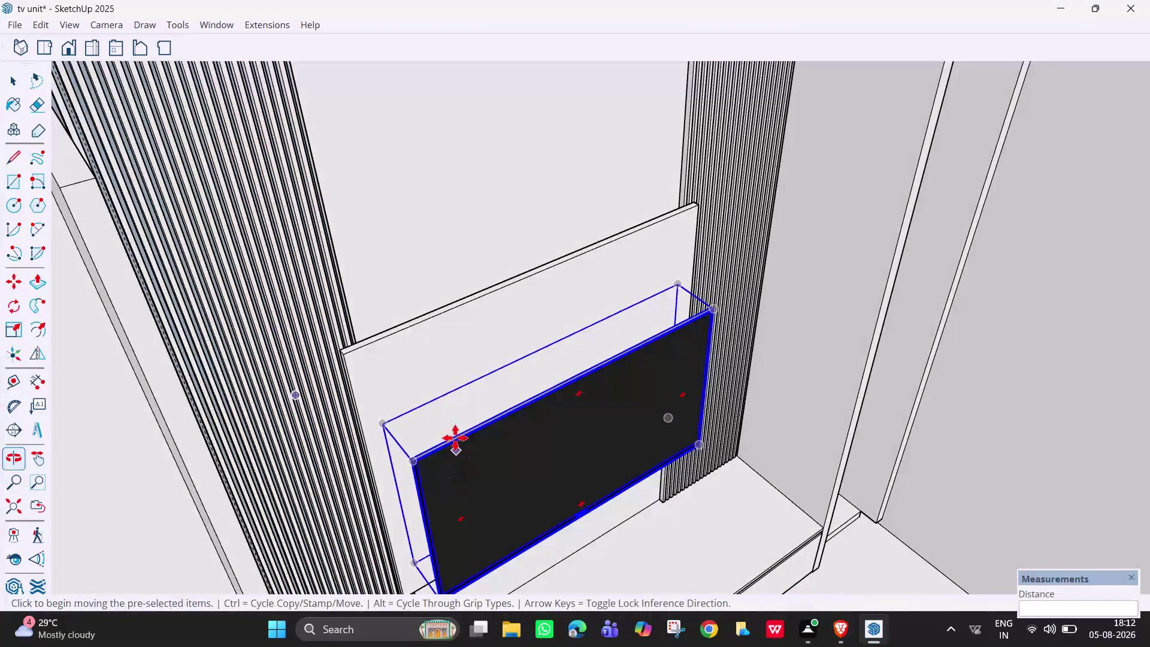
middle_drag(460, 440, 607, 537)
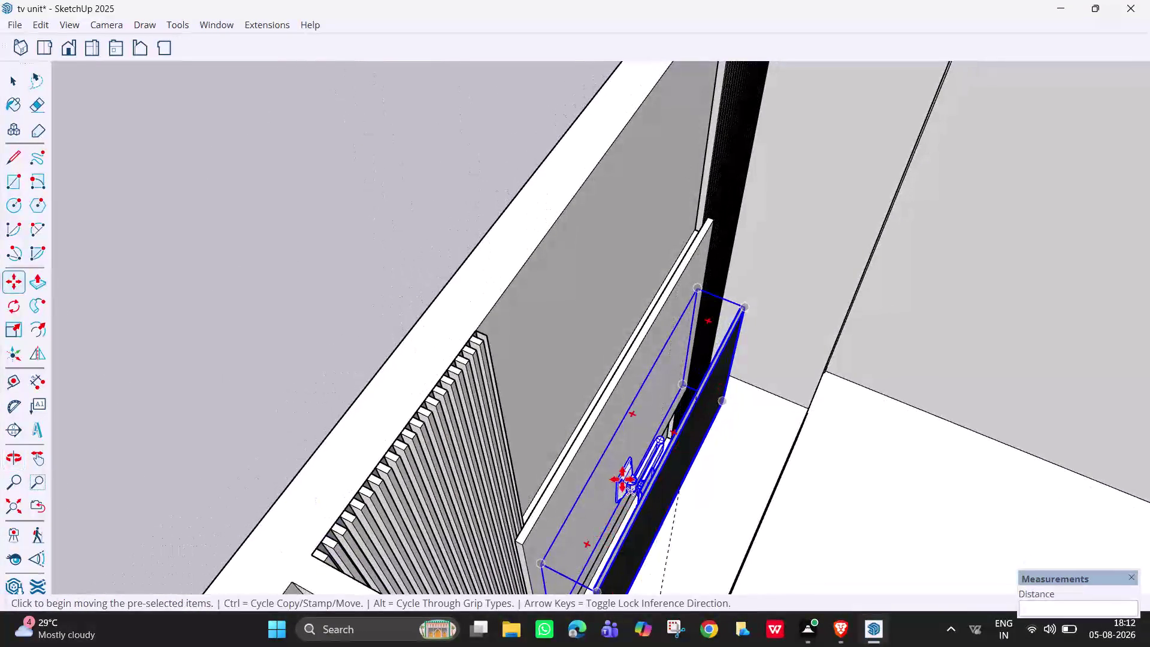
scroll(down, 3)
middle_drag(654, 426, 539, 293)
middle_drag(636, 402, 495, 344)
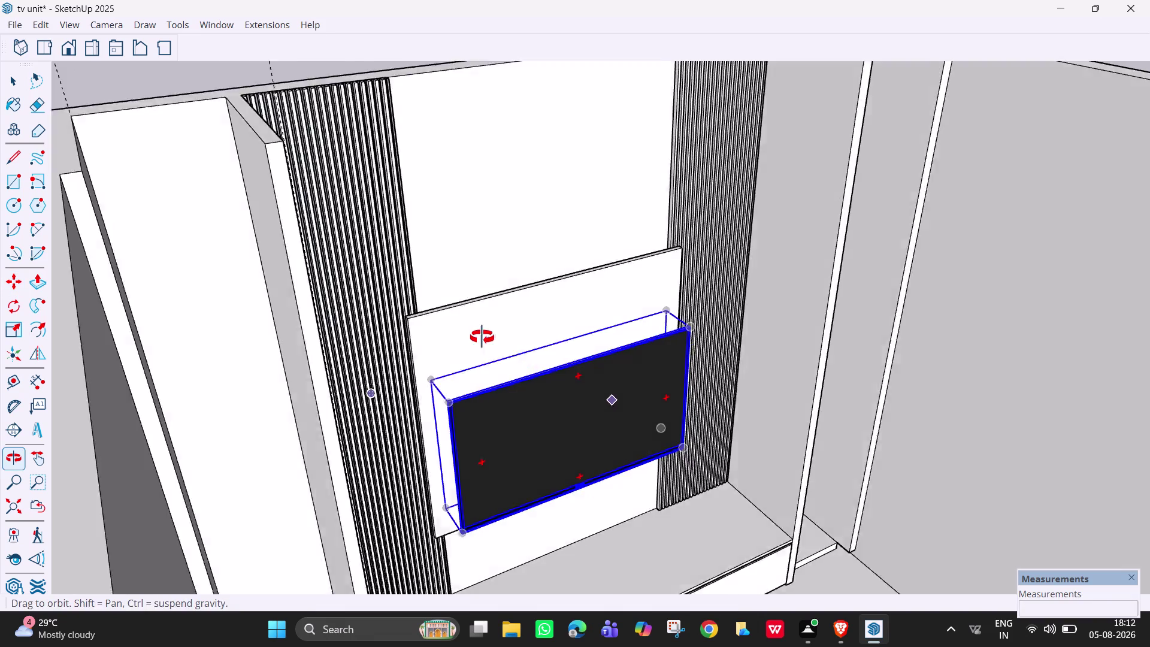
middle_drag(496, 344, 460, 319)
middle_drag(693, 364, 615, 322)
scroll(down, 3)
middle_drag(608, 387, 606, 338)
scroll(up, 3)
scroll(down, 3)
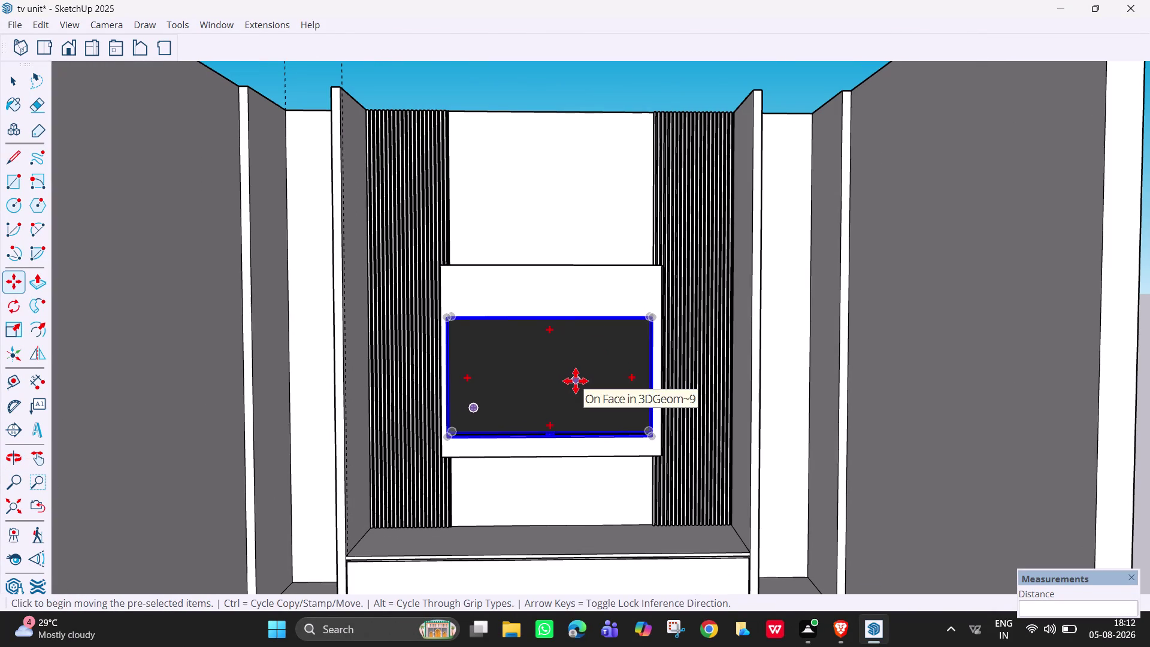
key(space)
Clear the selection and centre the view on the TV panel.
click(177, 354)
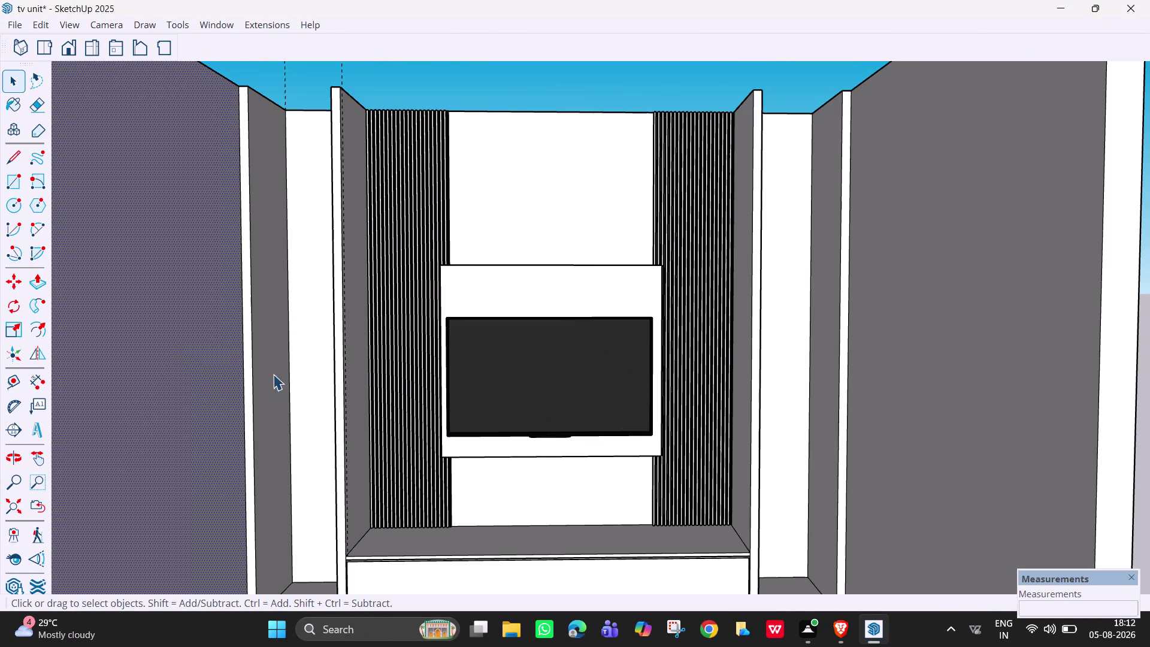
scroll(up, 3)
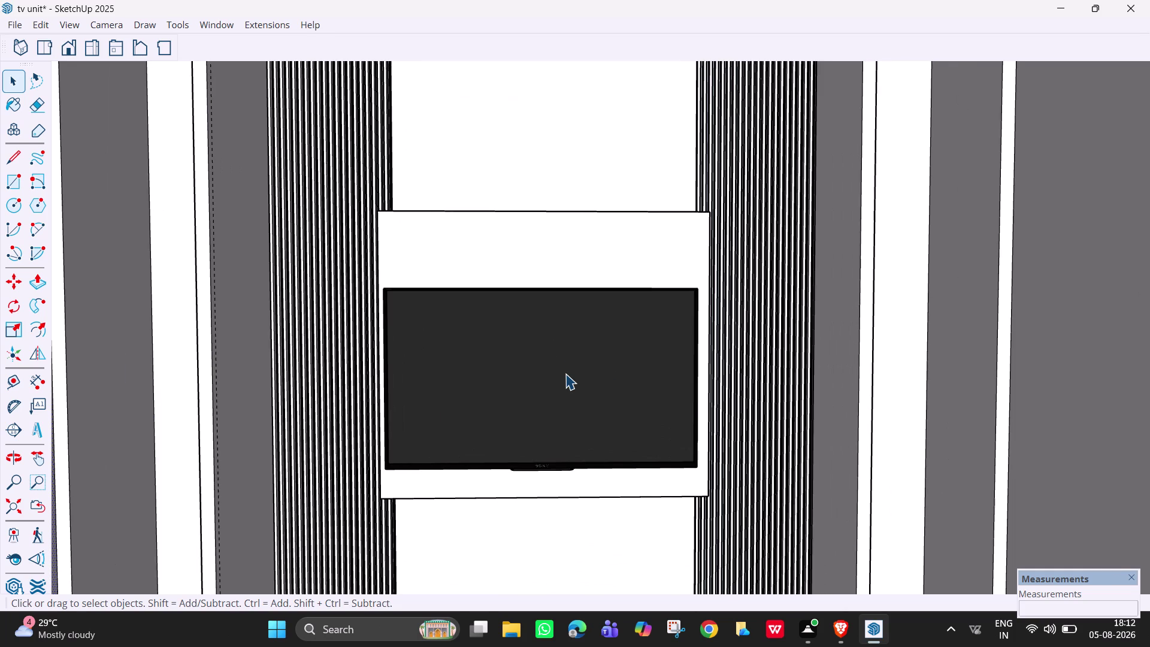
middle_drag(565, 373, 560, 372)
scroll(down, 3)
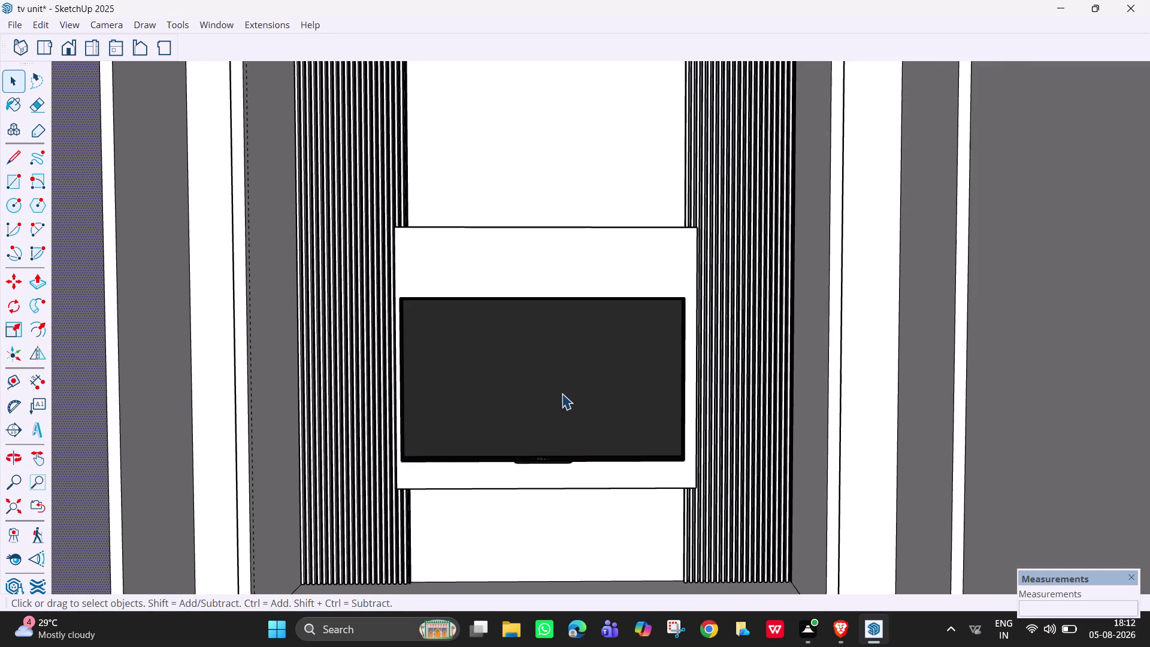
Move the TV about 3/4" along the red axis from its bottom-right corner, then deselect.
click(561, 393)
key(m)
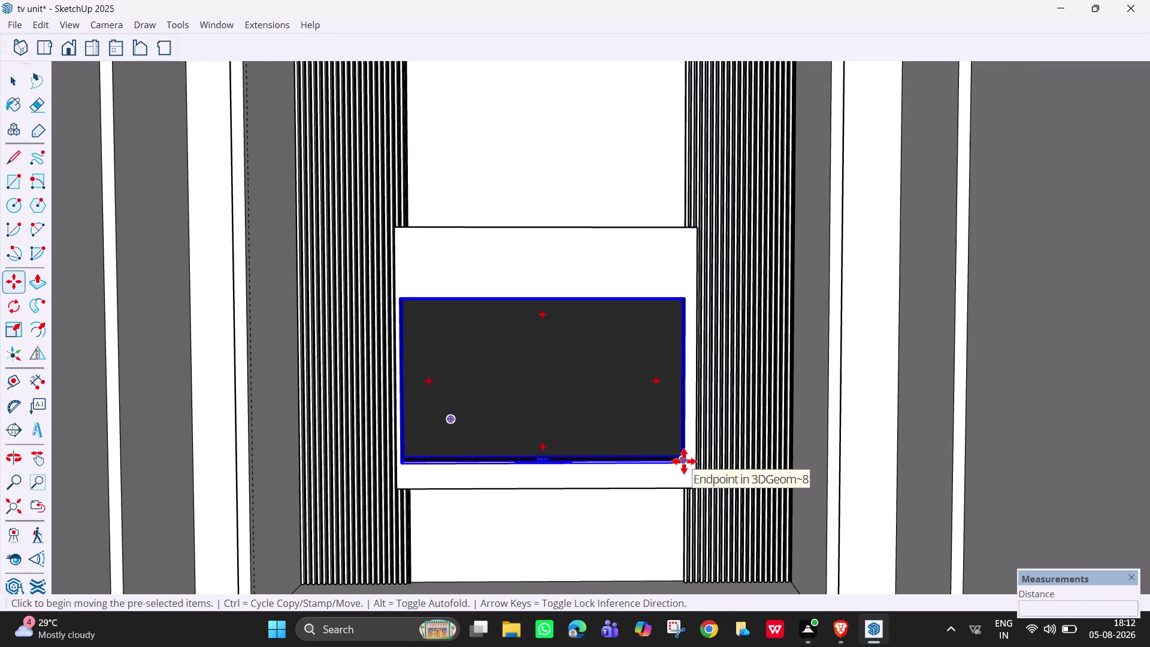
click(684, 462)
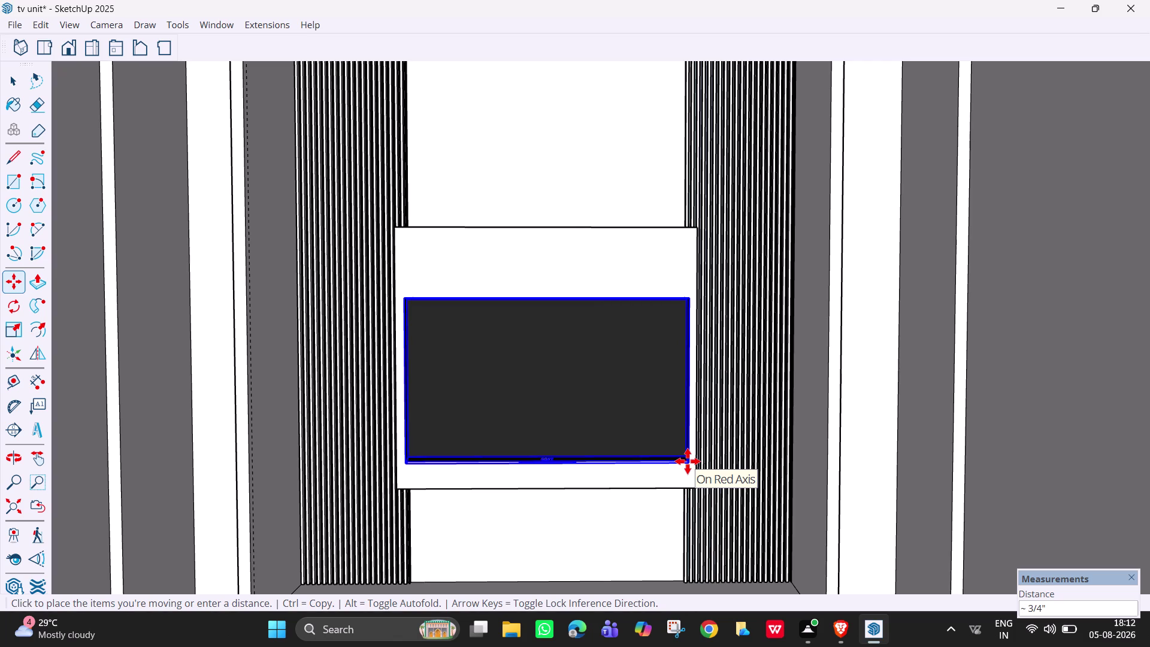
click(688, 462)
scroll(up, 3)
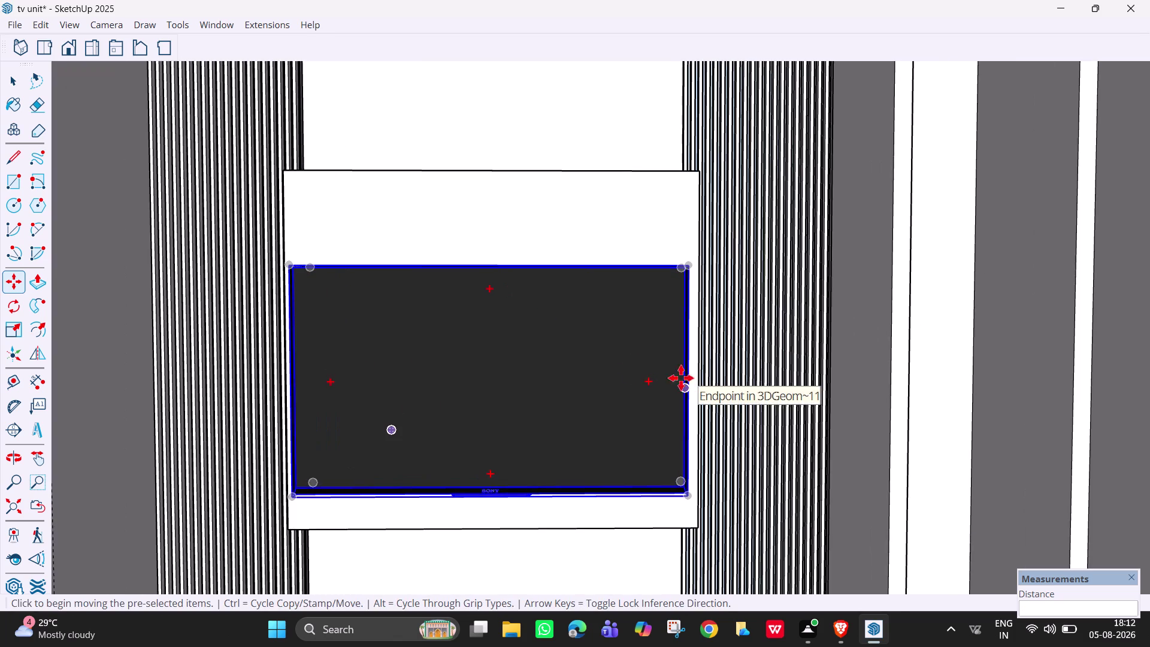
scroll(down, 3)
key(Escape)
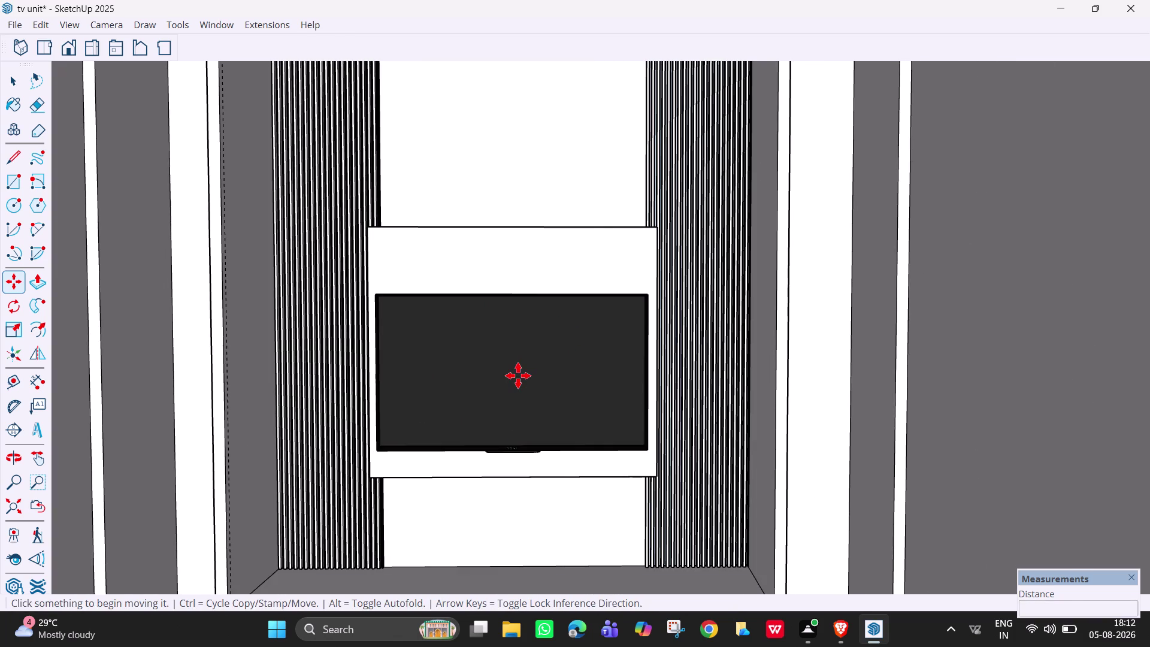
key(space)
scroll(down, 3)
scroll(down, 3)
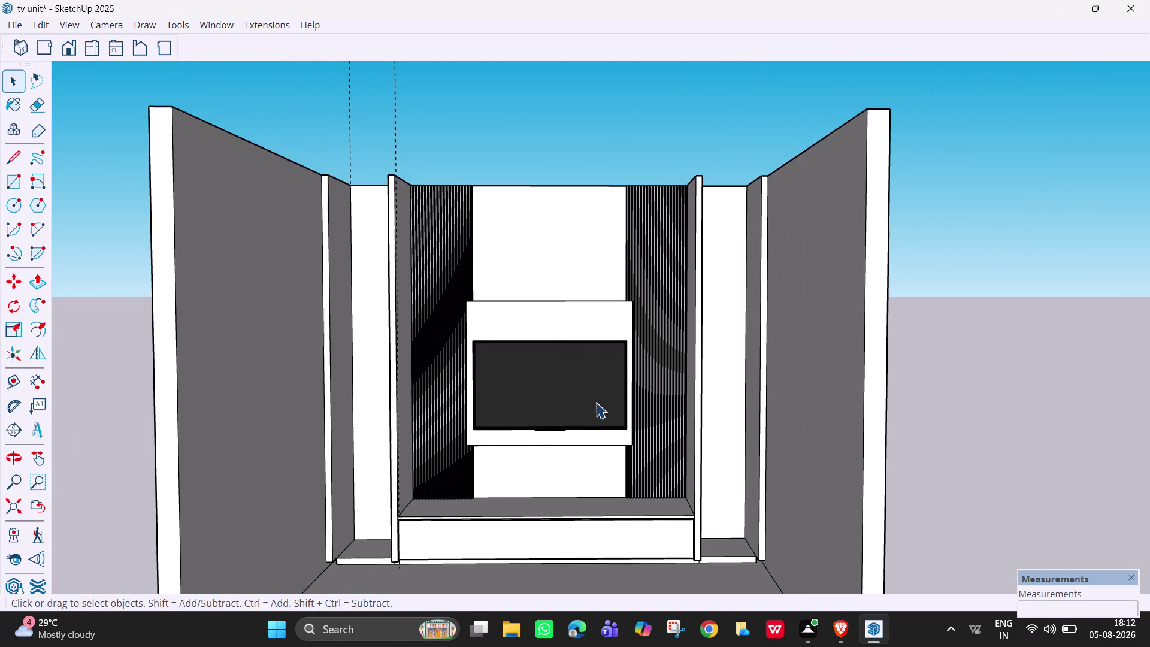
scroll(down, 3)
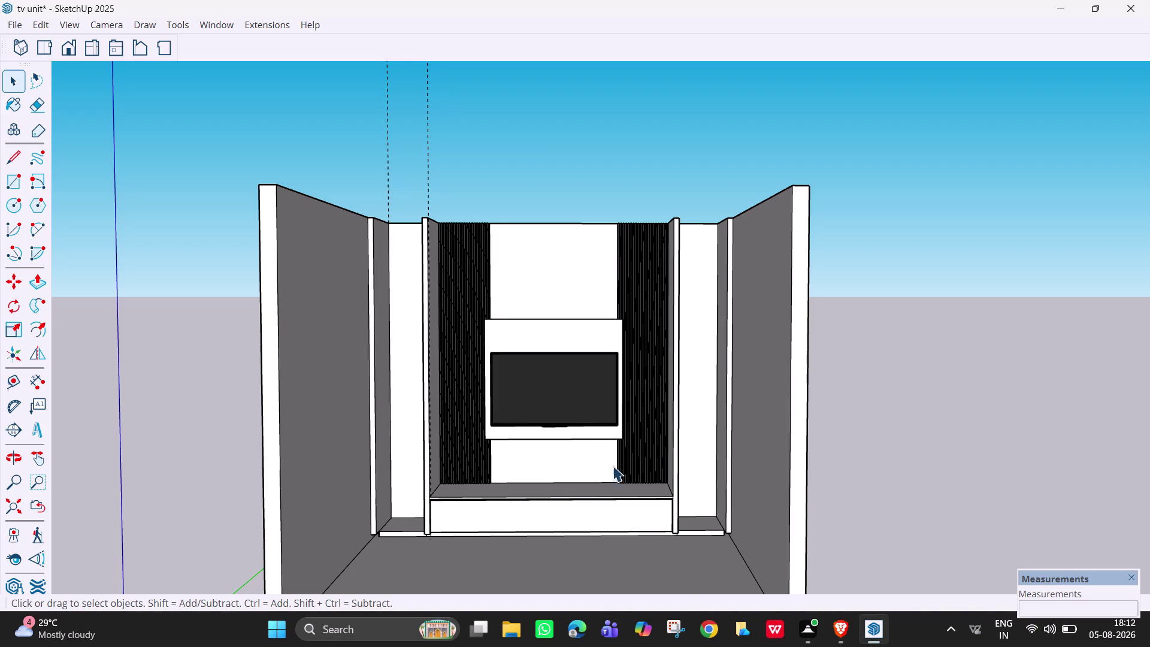
scroll(down, 3)
scroll(up, 3)
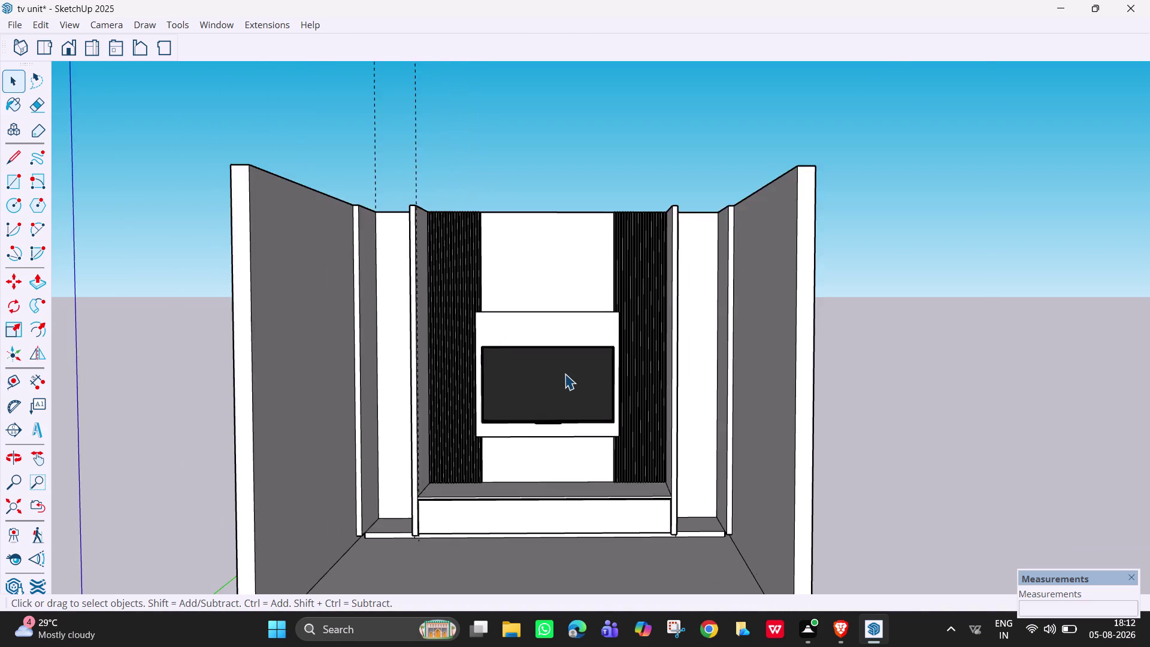
scroll(up, 3)
scroll(up, 3)
scroll(up, 3)
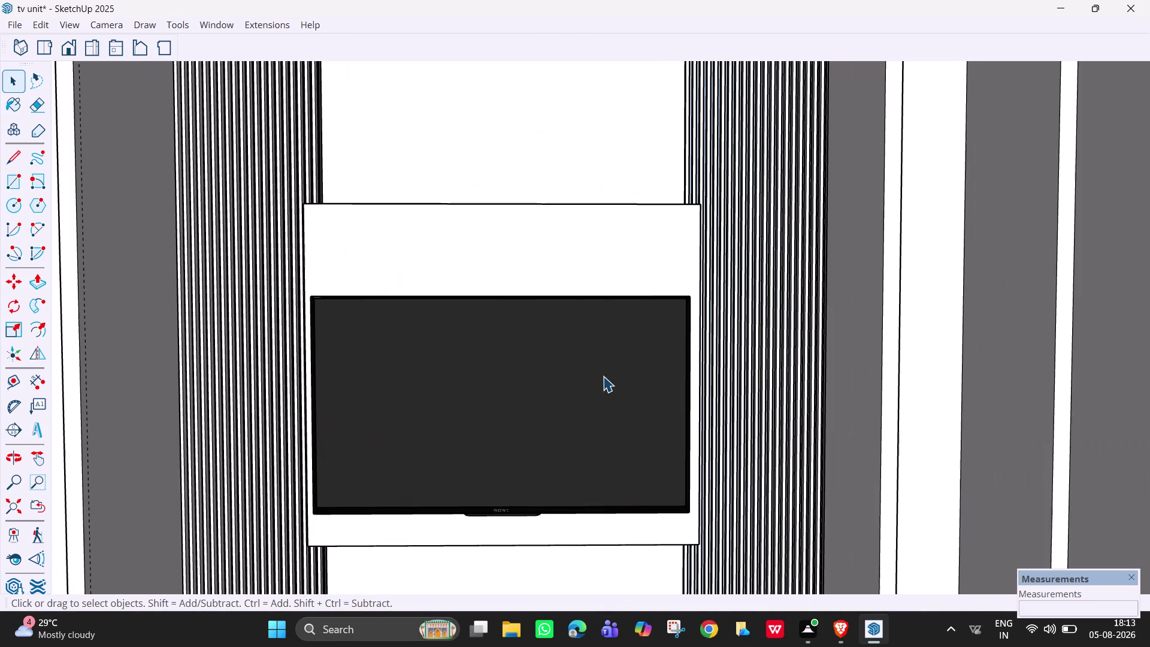
scroll(up, 3)
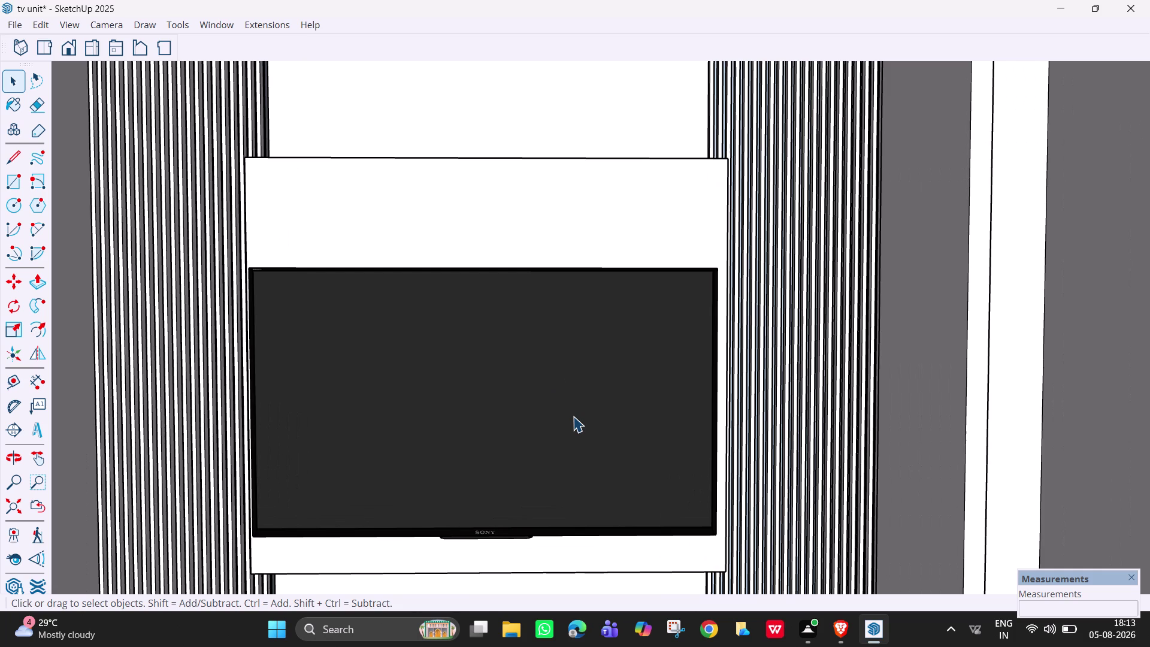
key(t)
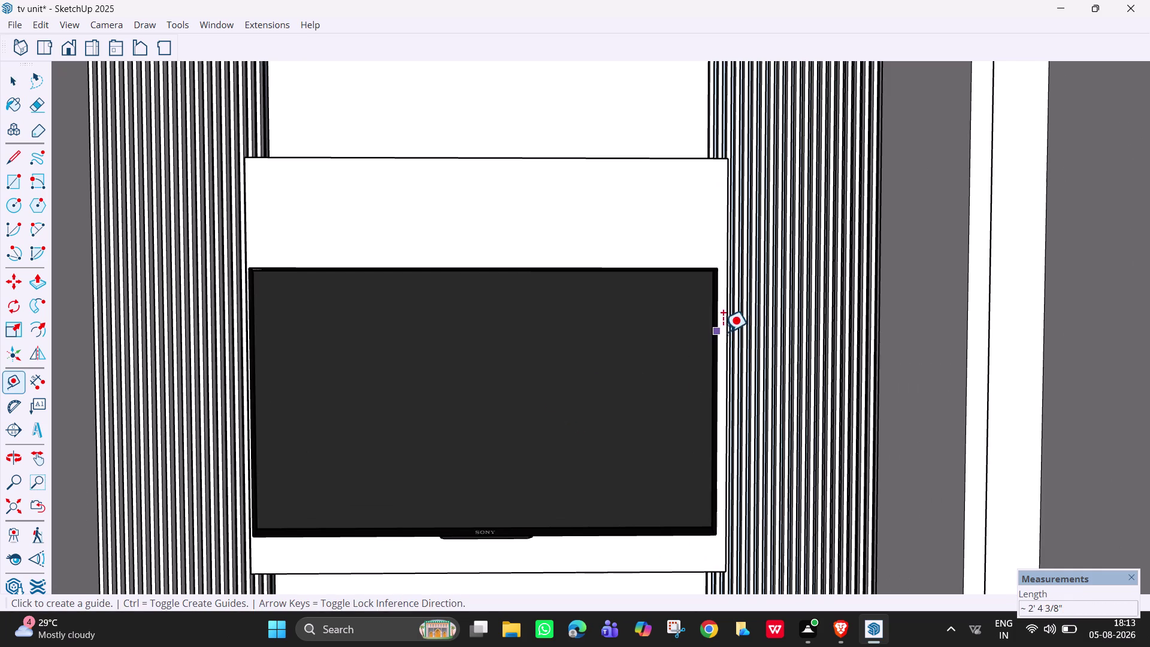
scroll(up, 3)
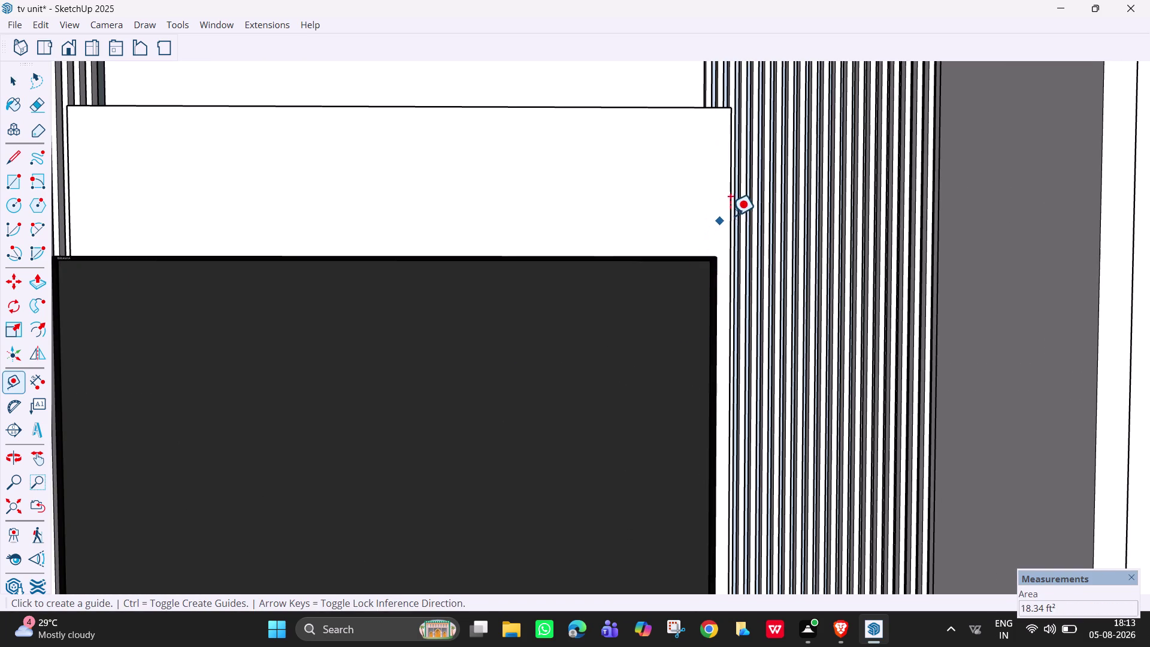
scroll(down, 3)
scroll(down, 3)
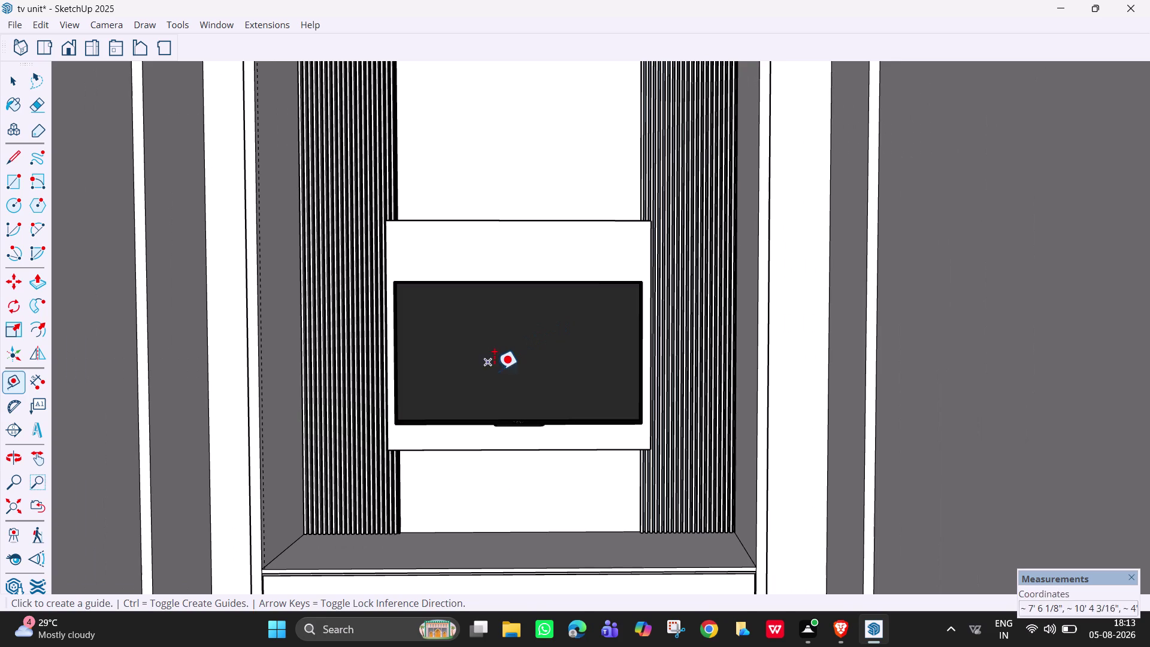
key(space)
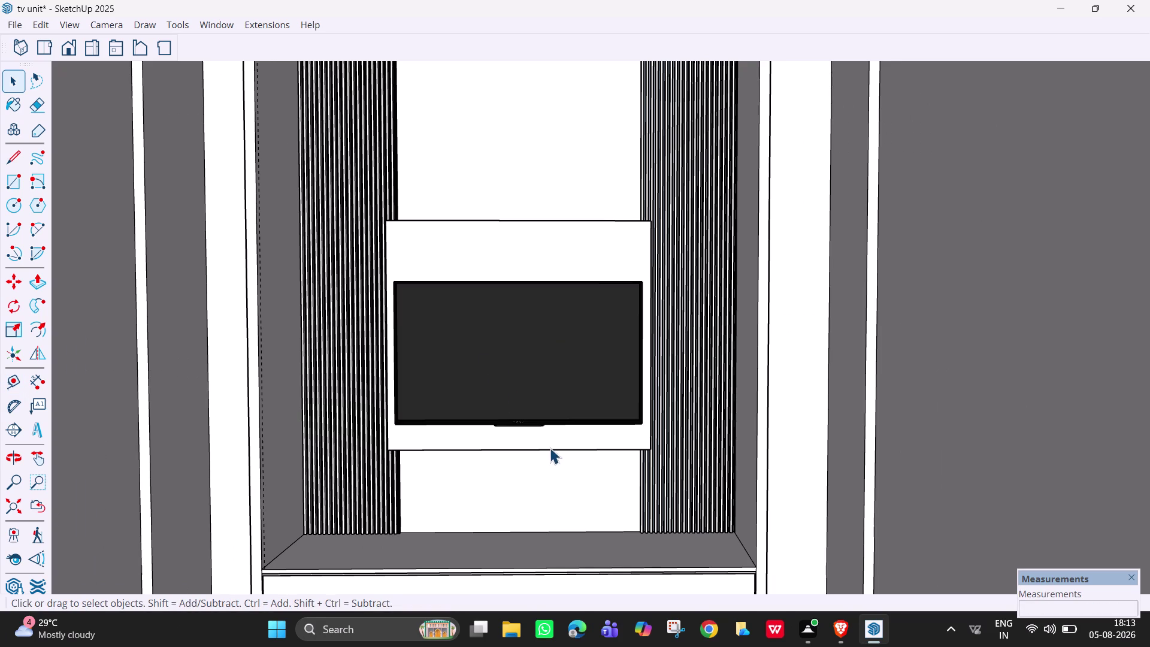
double_click(712, 627)
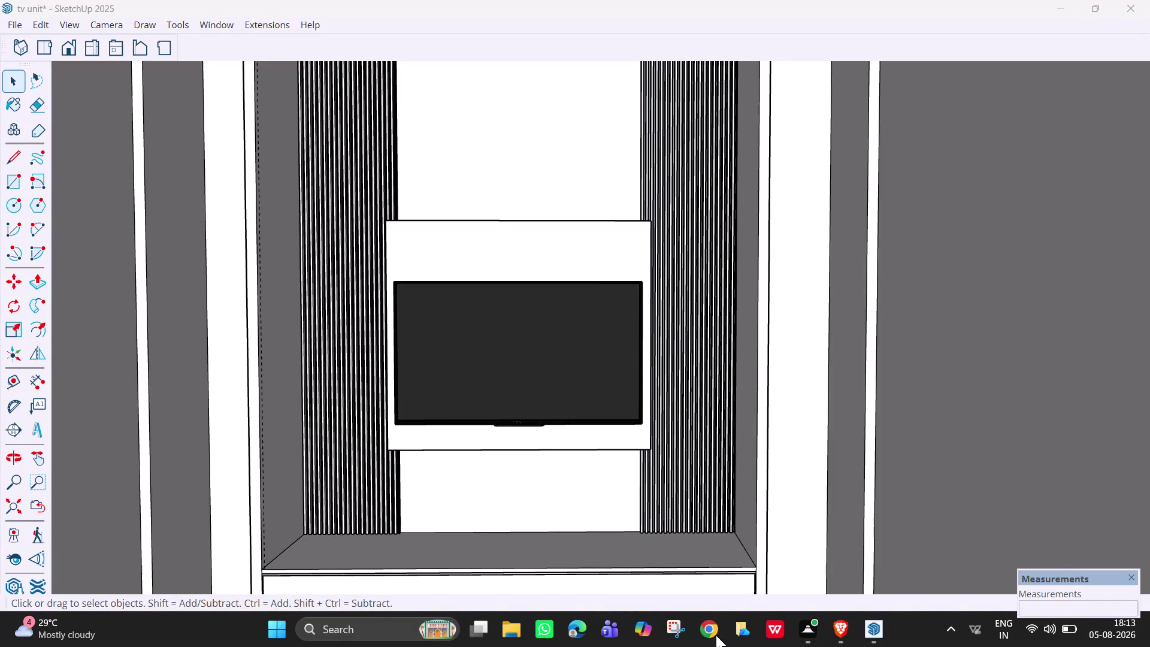
double_click(708, 632)
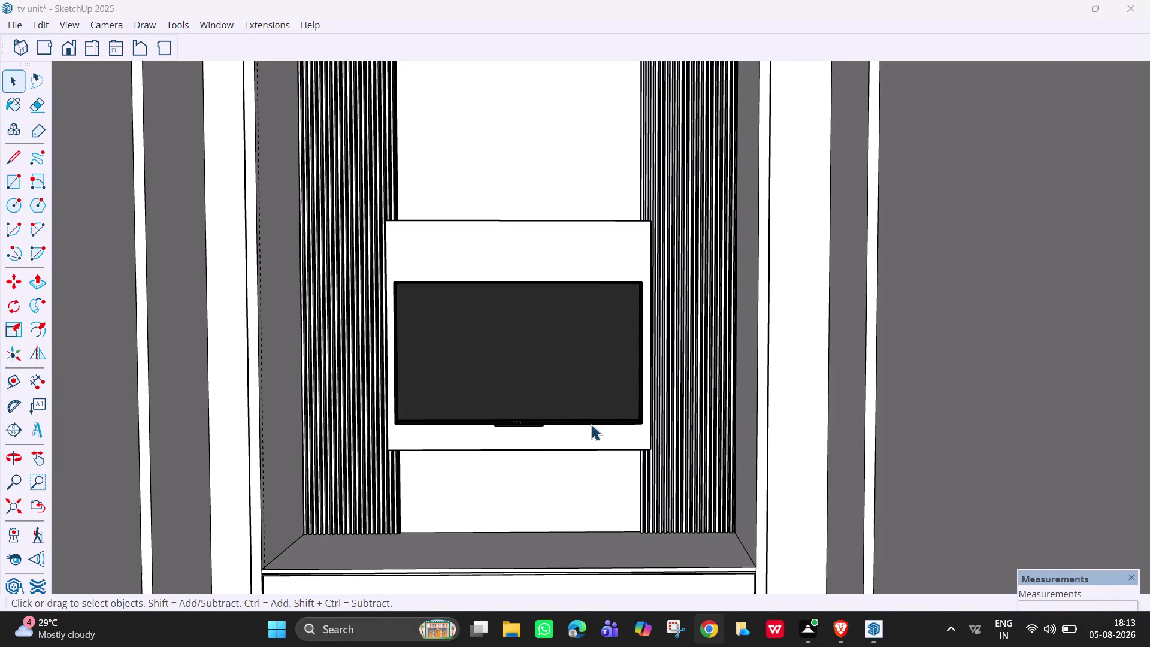
scroll(down, 3)
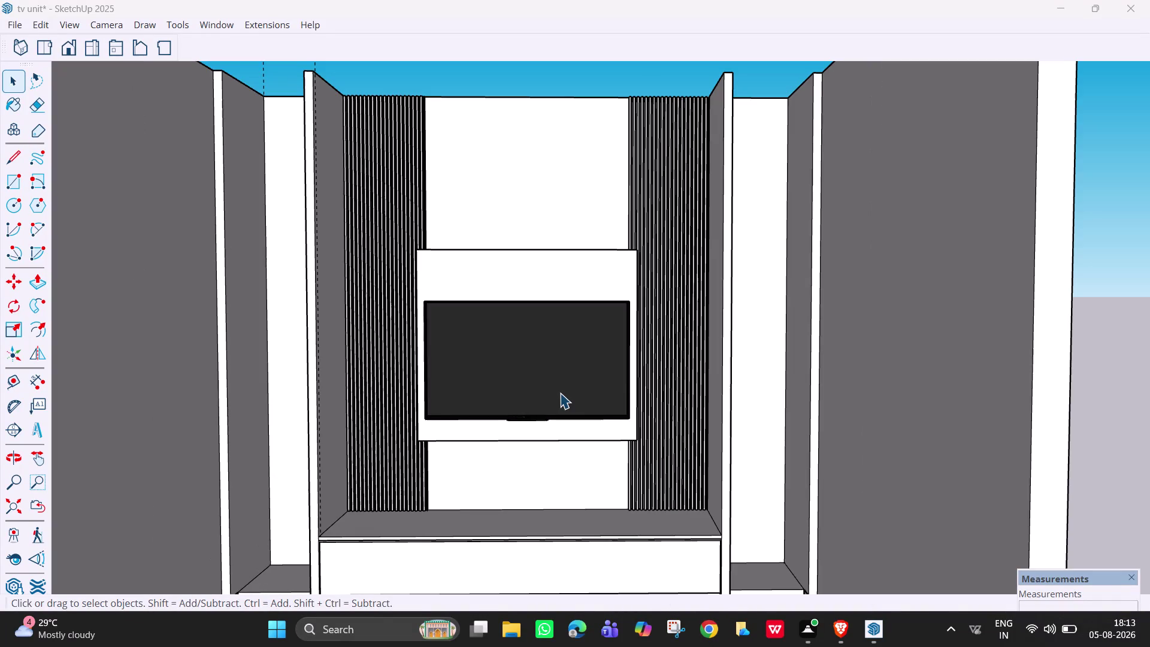